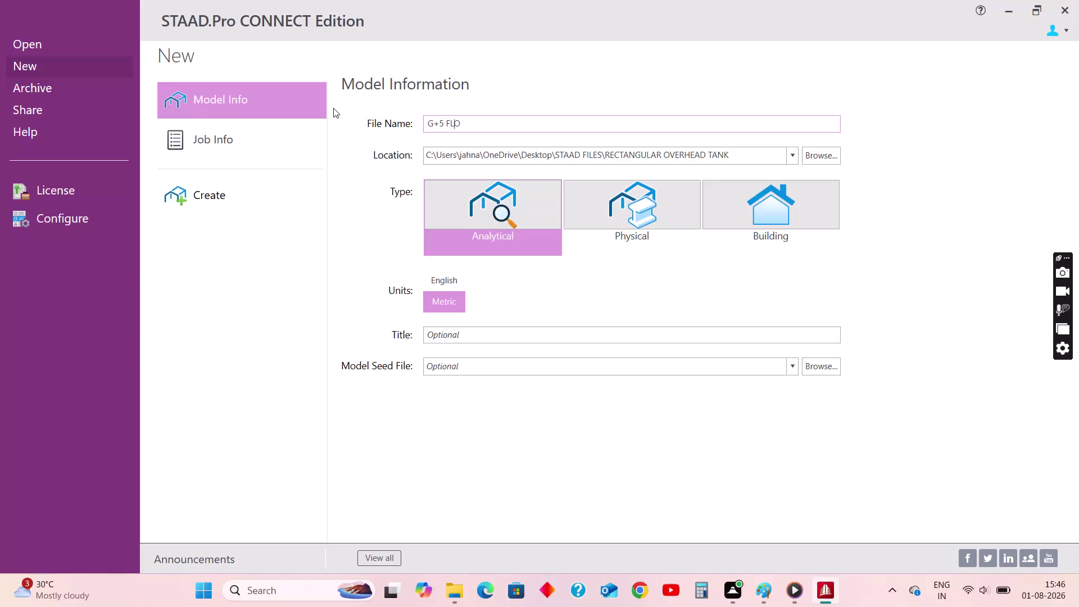
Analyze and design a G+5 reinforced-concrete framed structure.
Create the G+5 FLOORS analytical model in the G+5 STRUCTURE folder and bring up the floor plan.
text(O)
text(RS)
click(821, 148)
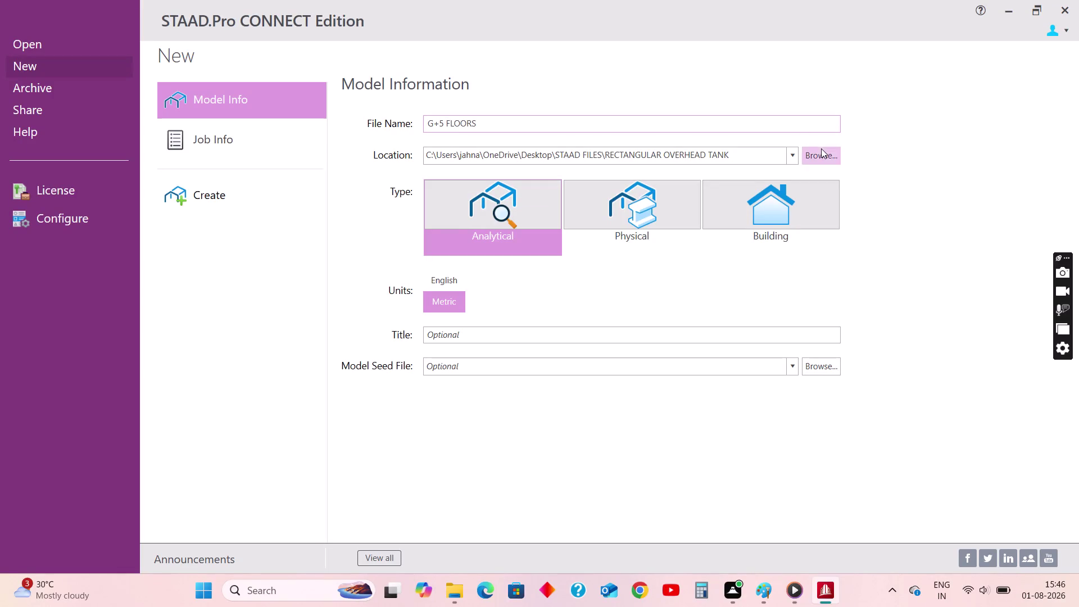
click(144, 39)
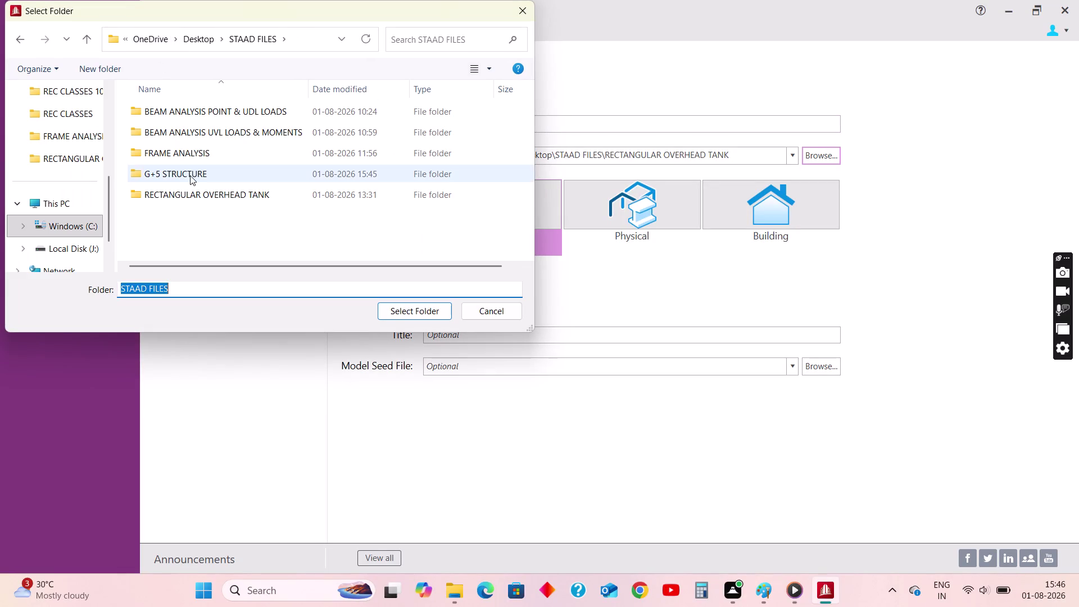
click(187, 175)
click(402, 317)
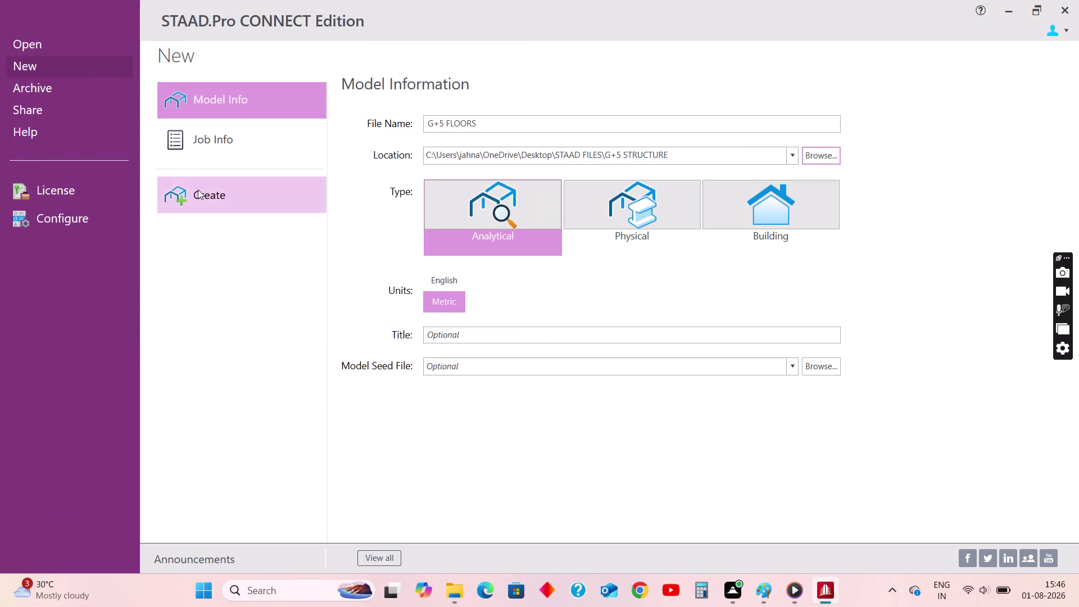
click(198, 189)
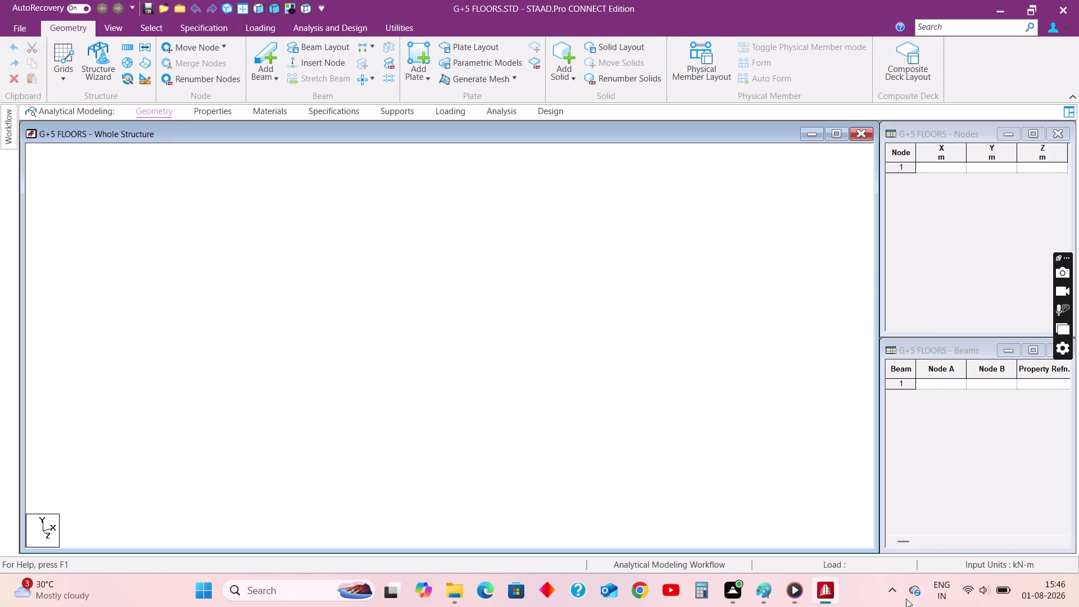
click(771, 594)
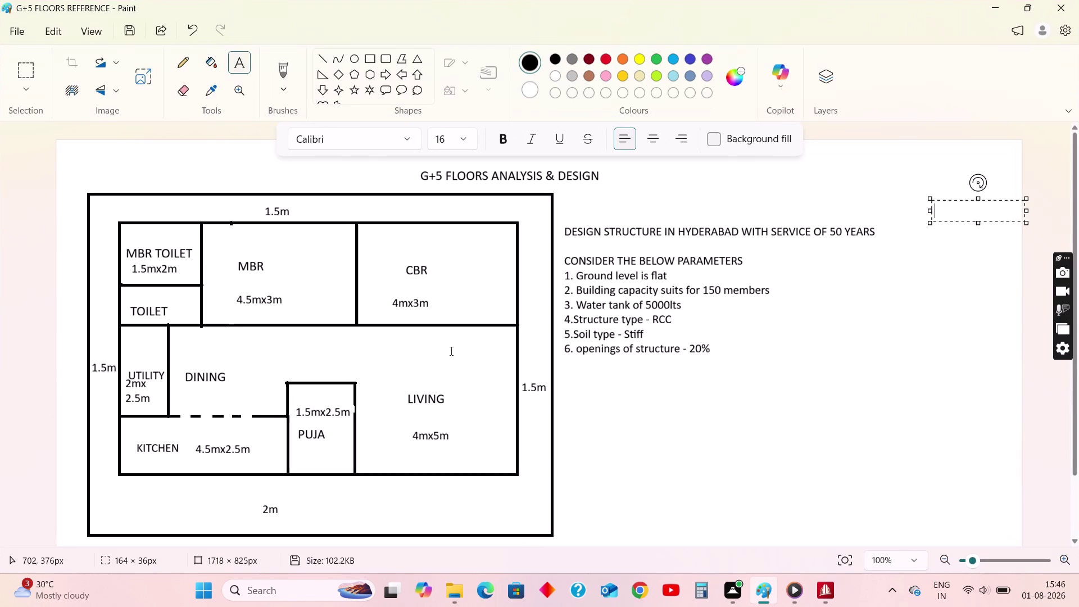
Discard the empty text box and stretch the Paint canvas down to 1718 × 1766 px.
scroll(down, 3)
scroll(down, 3)
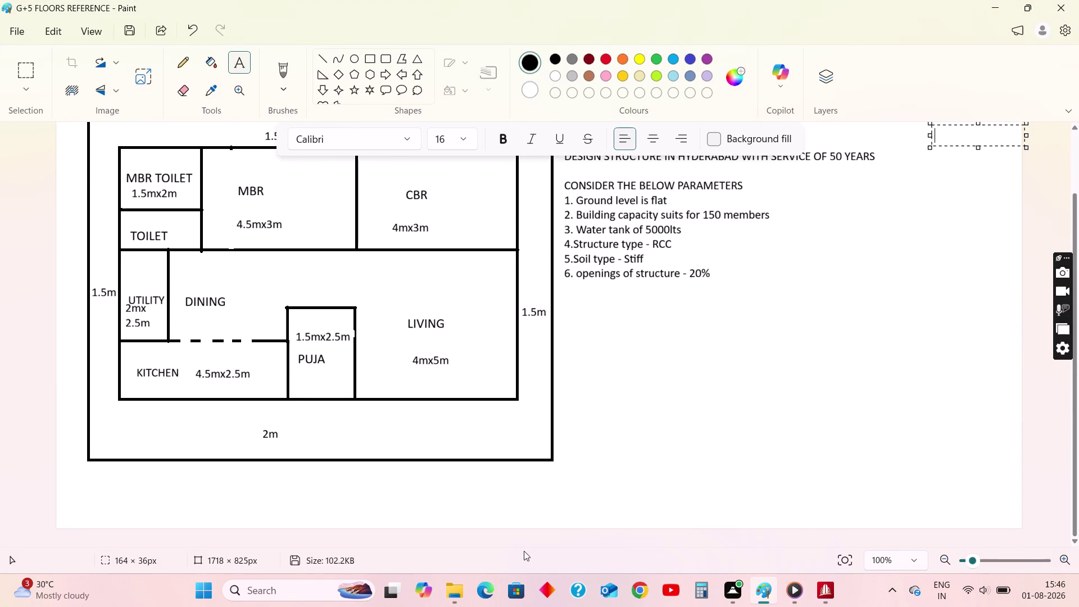
click(567, 507)
drag(539, 533, 544, 579)
scroll(down, 3)
drag(541, 532, 542, 571)
scroll(down, 3)
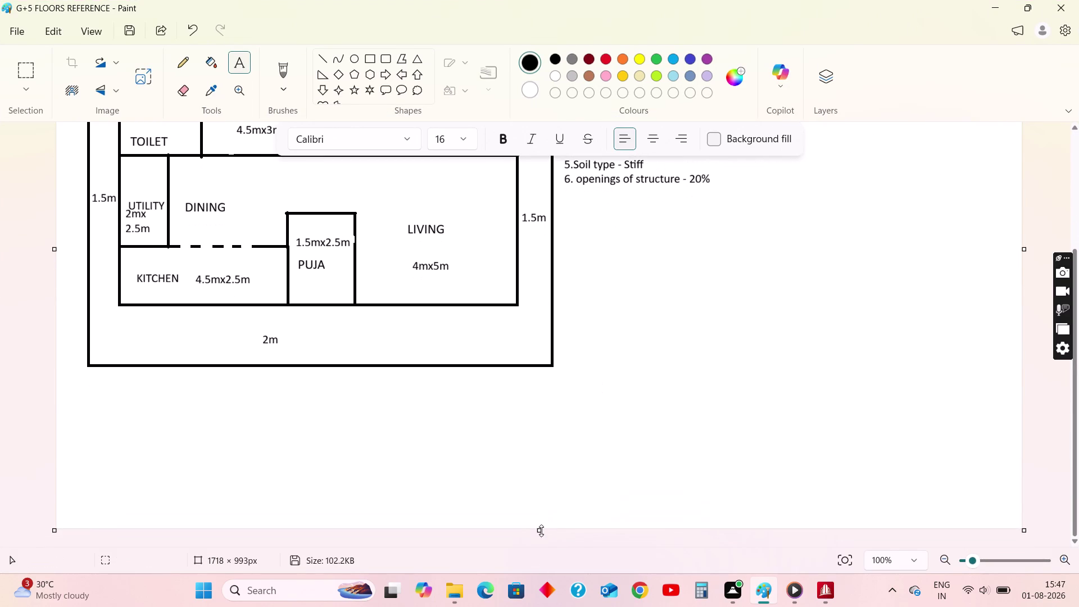
drag(541, 530, 537, 575)
scroll(down, 3)
drag(541, 531, 540, 545)
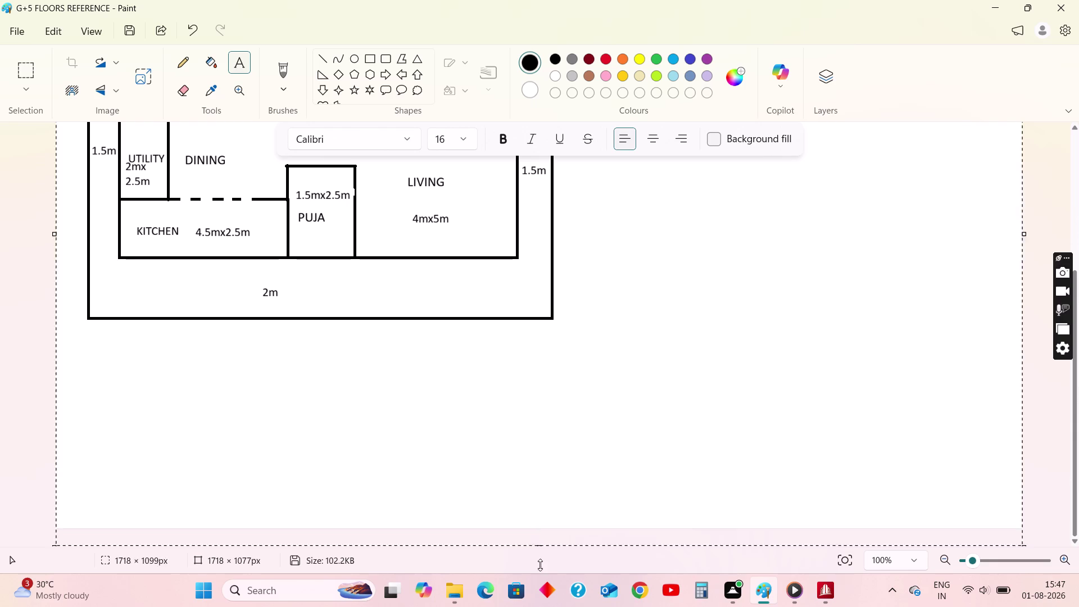
drag(540, 545, 540, 580)
scroll(down, 3)
drag(541, 532, 536, 576)
scroll(down, 3)
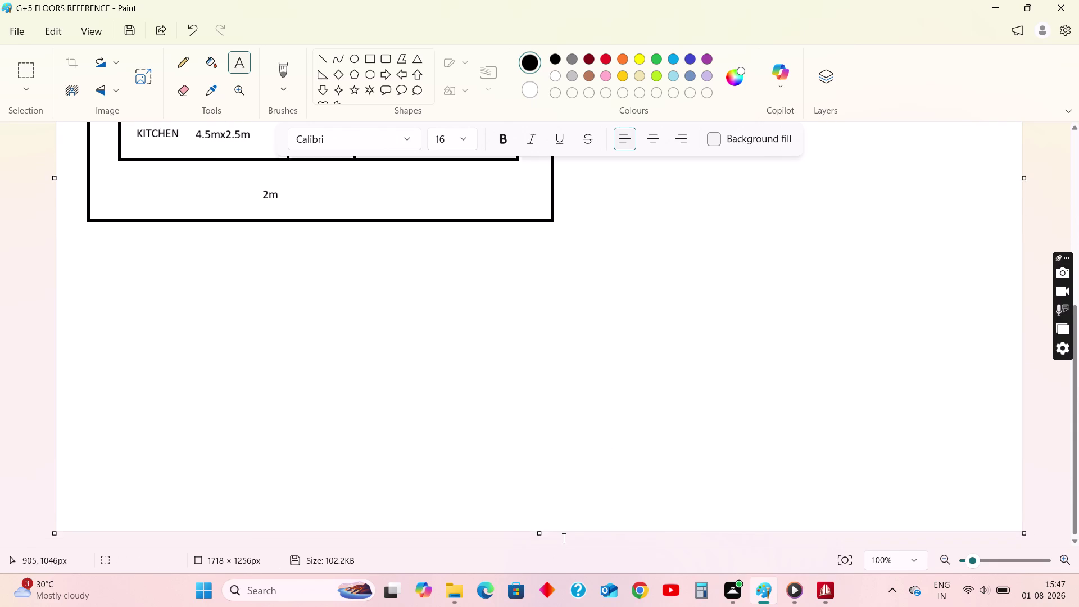
drag(541, 531, 541, 581)
scroll(down, 3)
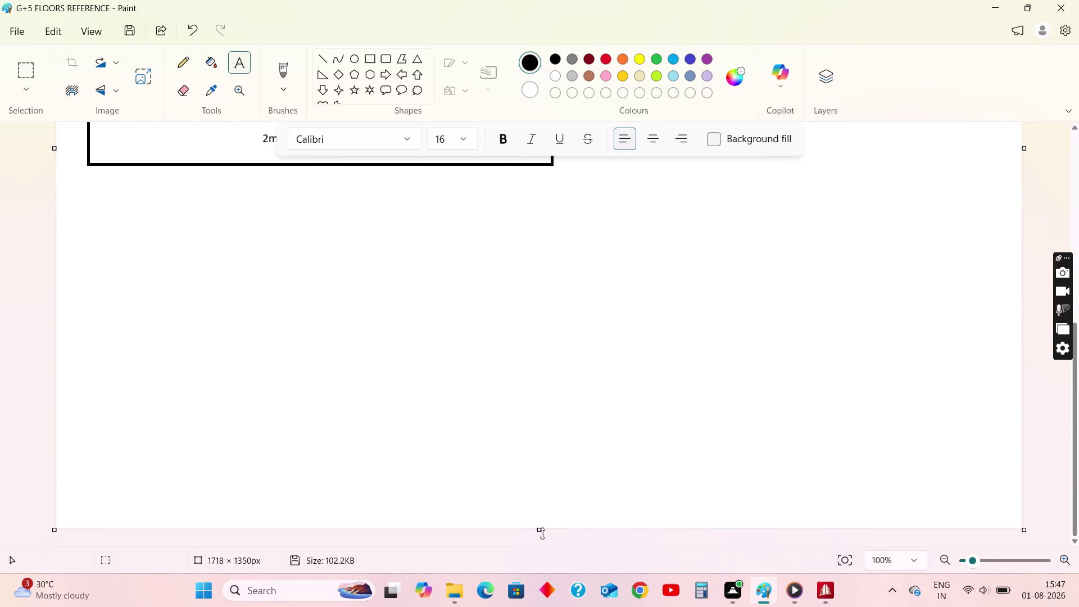
drag(540, 533, 540, 578)
scroll(down, 3)
drag(541, 531, 544, 553)
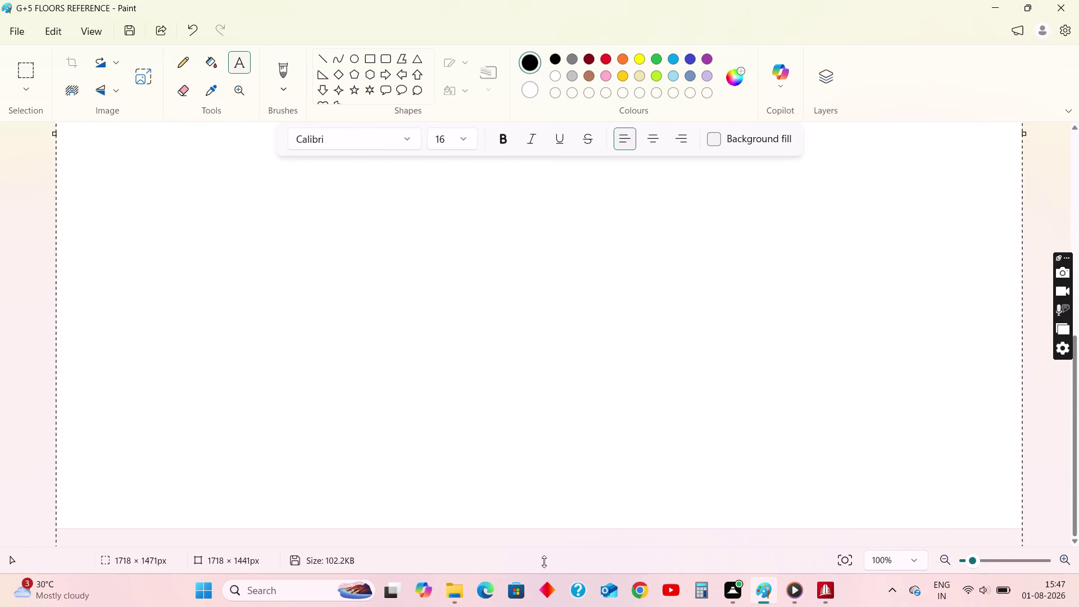
drag(544, 552, 546, 586)
scroll(down, 3)
drag(540, 531, 539, 575)
scroll(down, 3)
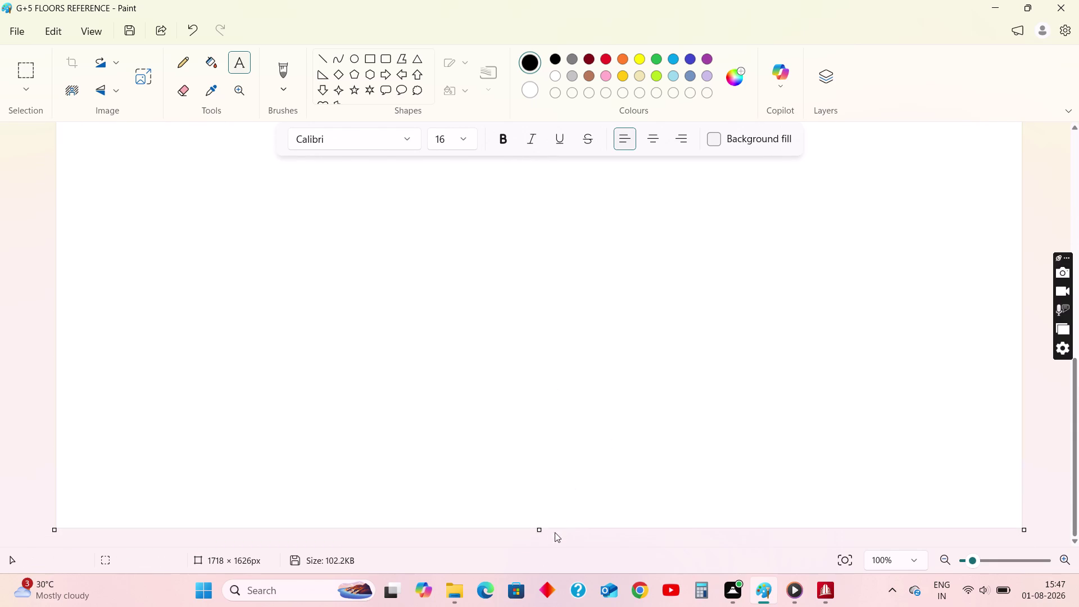
drag(540, 533, 547, 579)
scroll(down, 3)
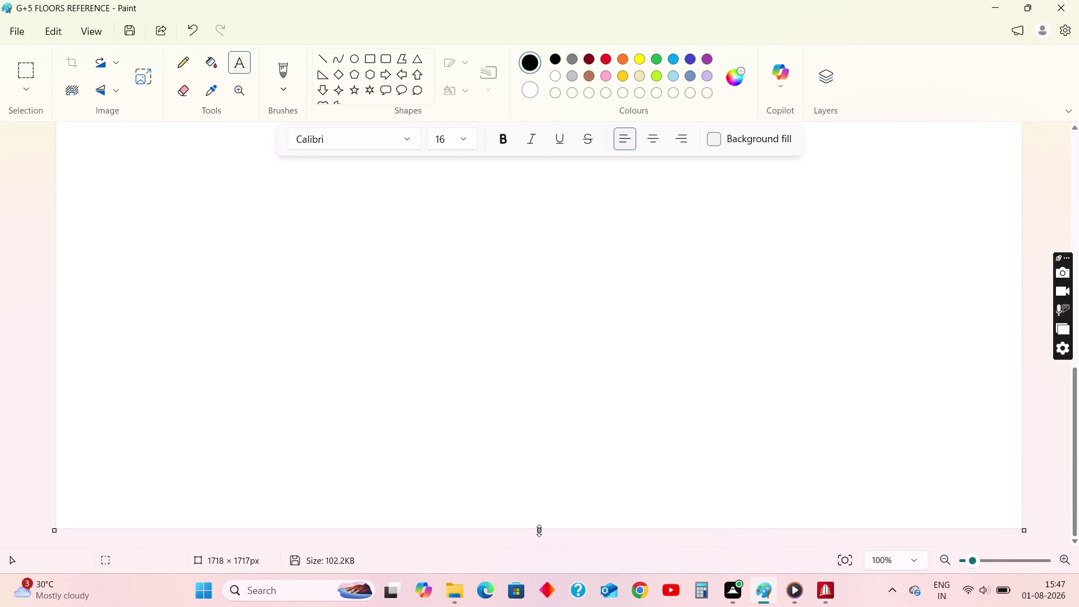
drag(539, 531, 539, 556)
scroll(up, 3)
scroll(up, 3)
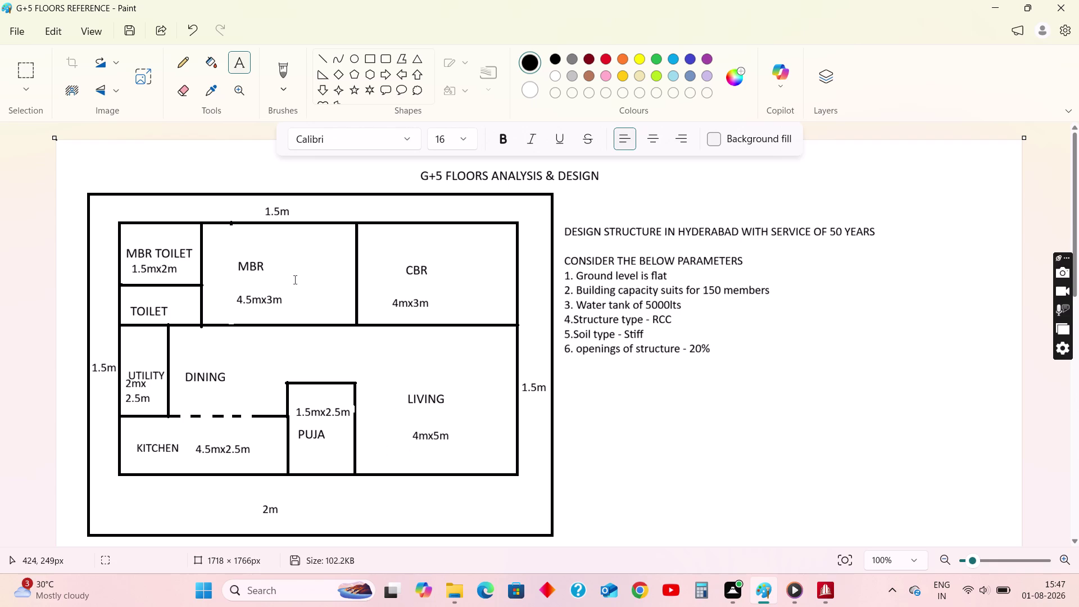
Draw rectangle column squares at the plan's outer corners and CBR wall junctions.
click(372, 61)
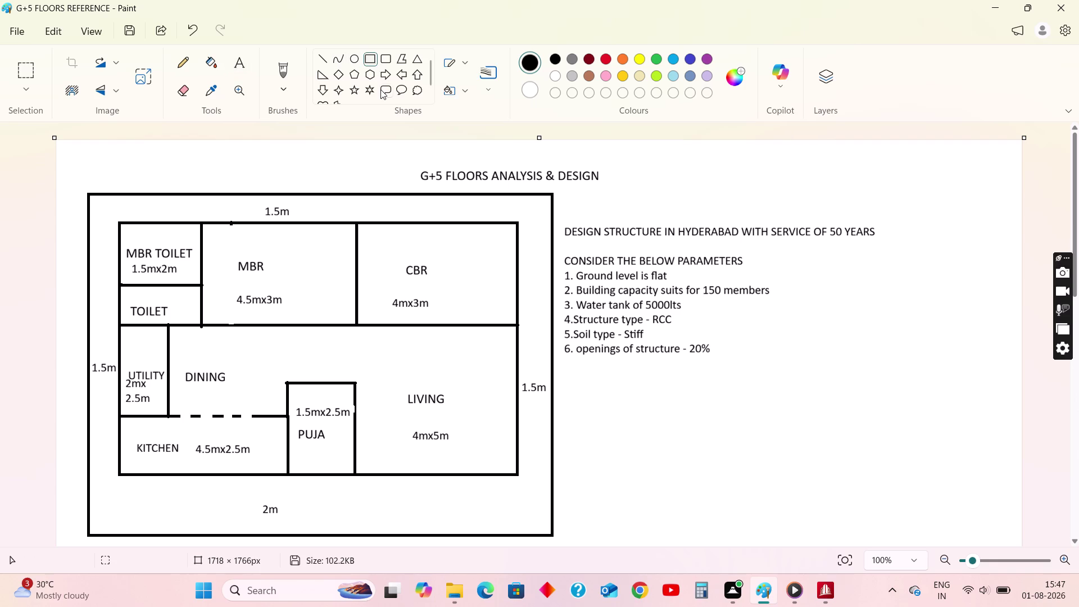
drag(114, 217, 115, 220)
drag(116, 221, 127, 230)
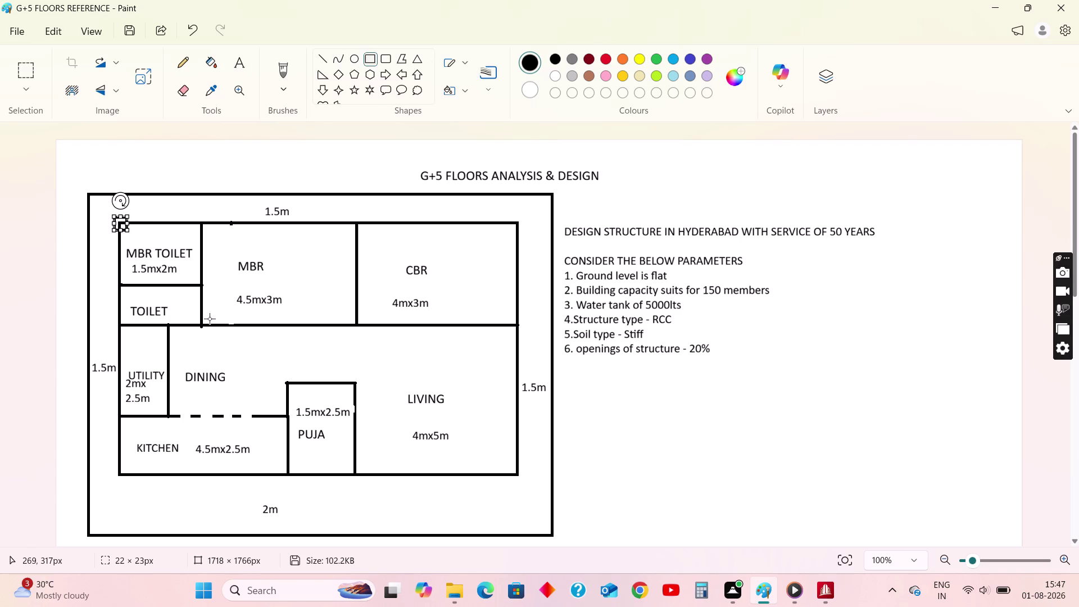
drag(350, 217, 357, 225)
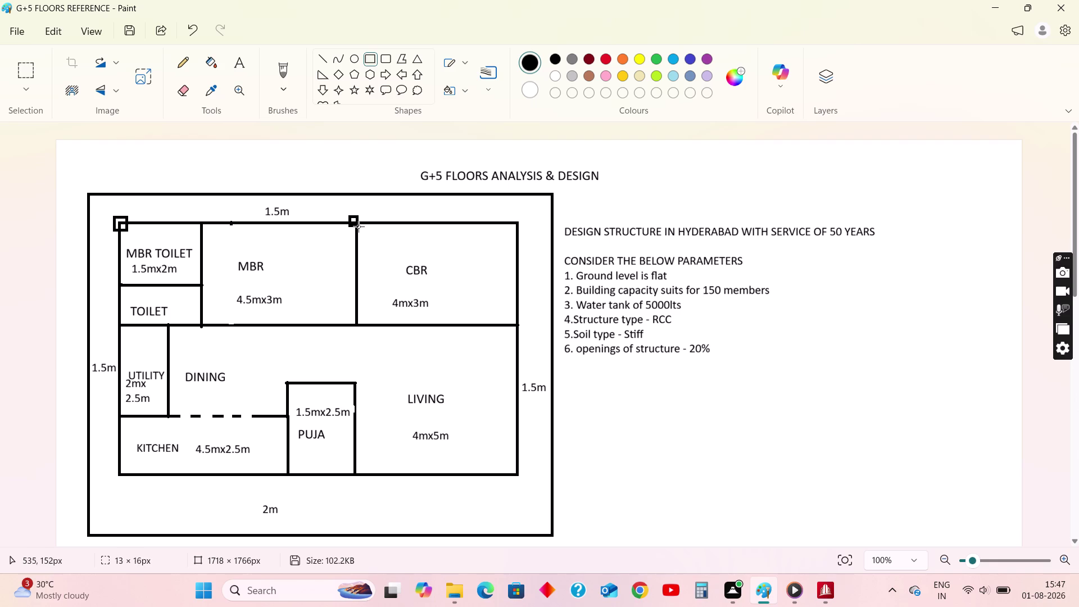
drag(357, 226, 363, 230)
drag(510, 216, 524, 231)
drag(508, 467, 526, 481)
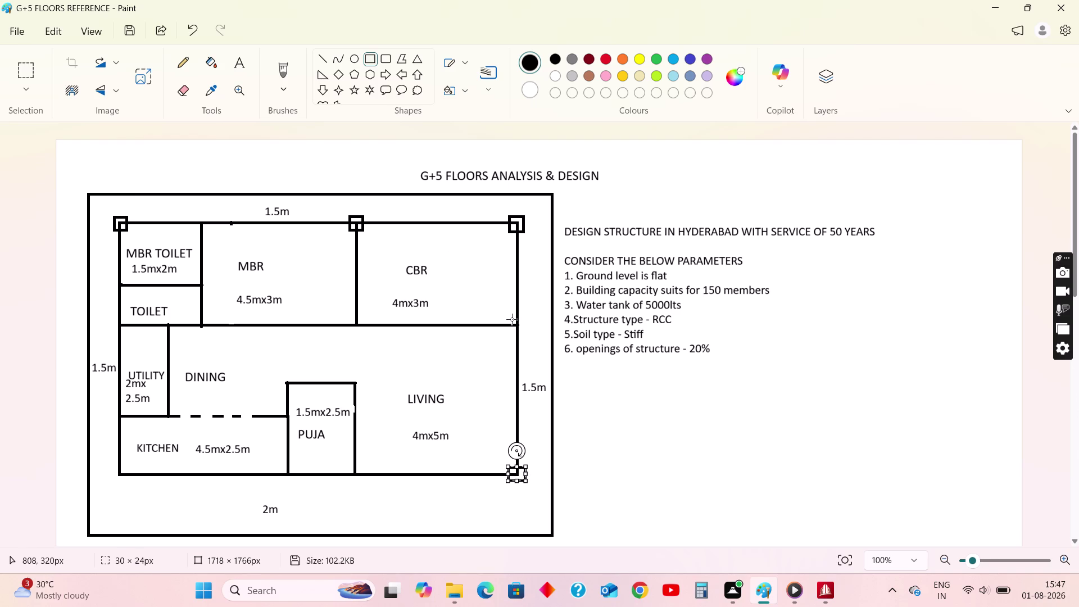
drag(511, 319, 525, 333)
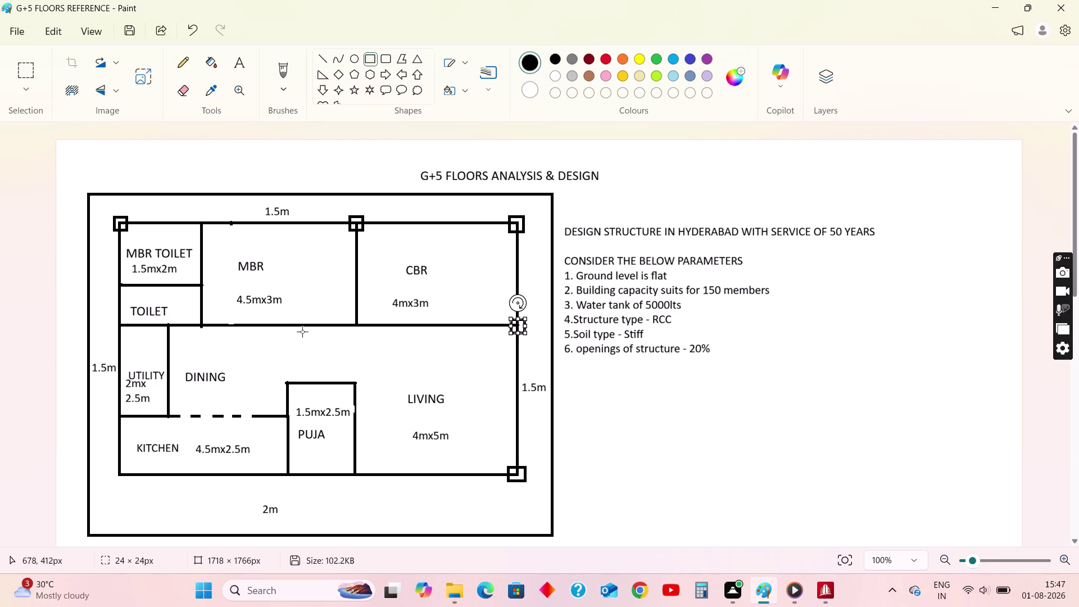
drag(351, 318, 366, 331)
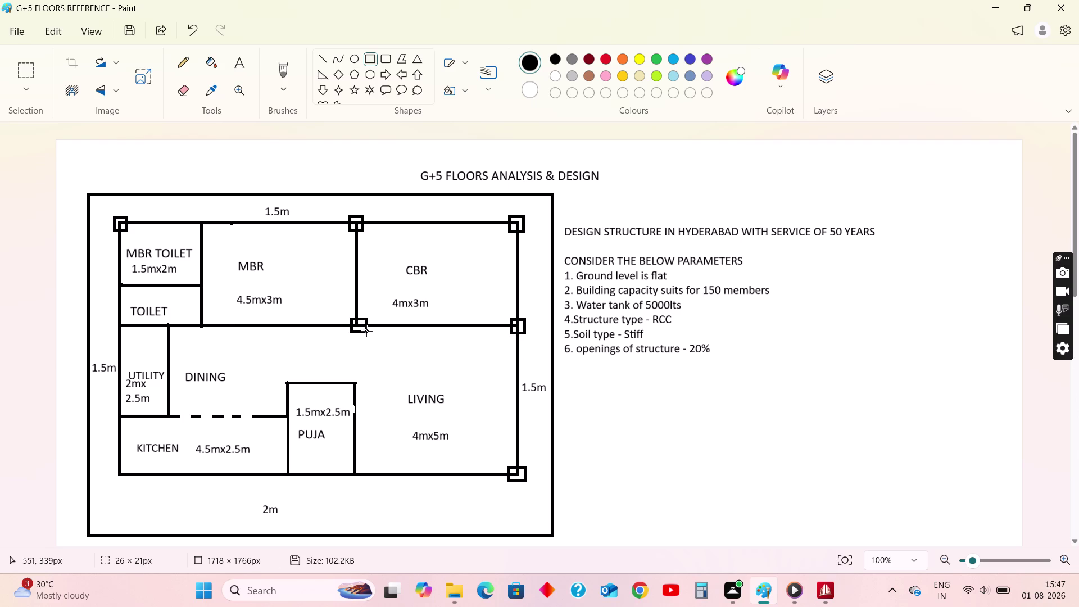
drag(366, 331, 364, 332)
drag(349, 466, 366, 480)
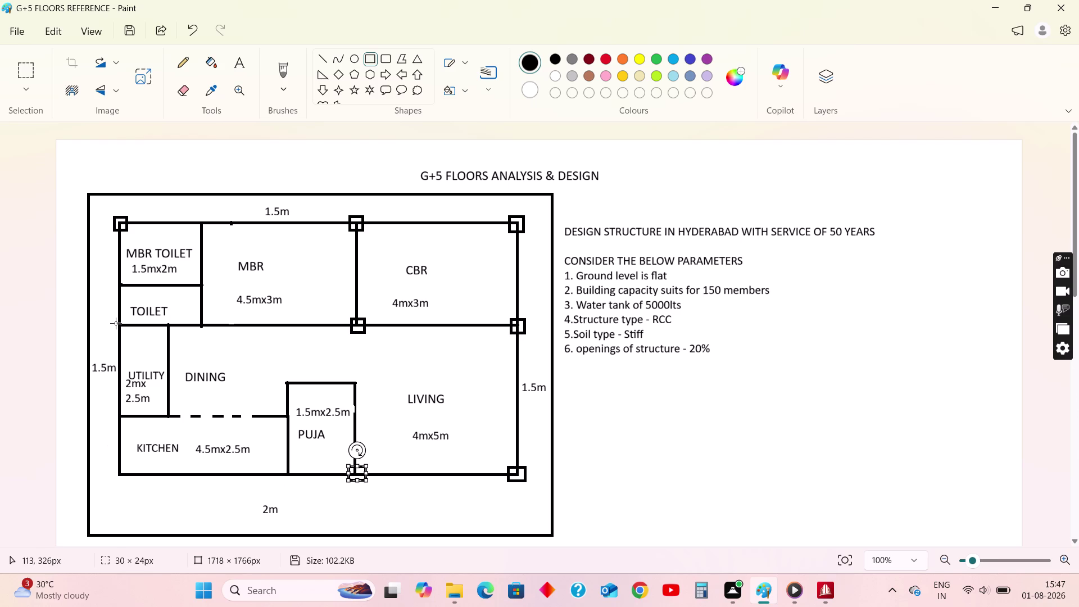
drag(114, 319, 129, 331)
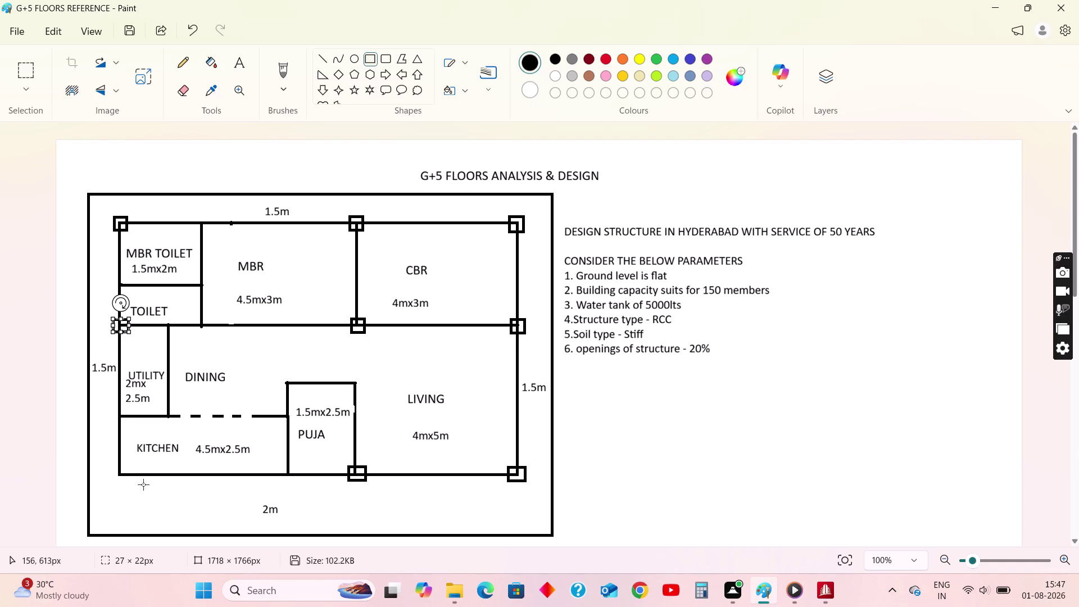
Add squares at the bottom-left corner, kitchen wall's left end and dashed wall–Puja junction.
click(115, 467)
drag(112, 463, 128, 478)
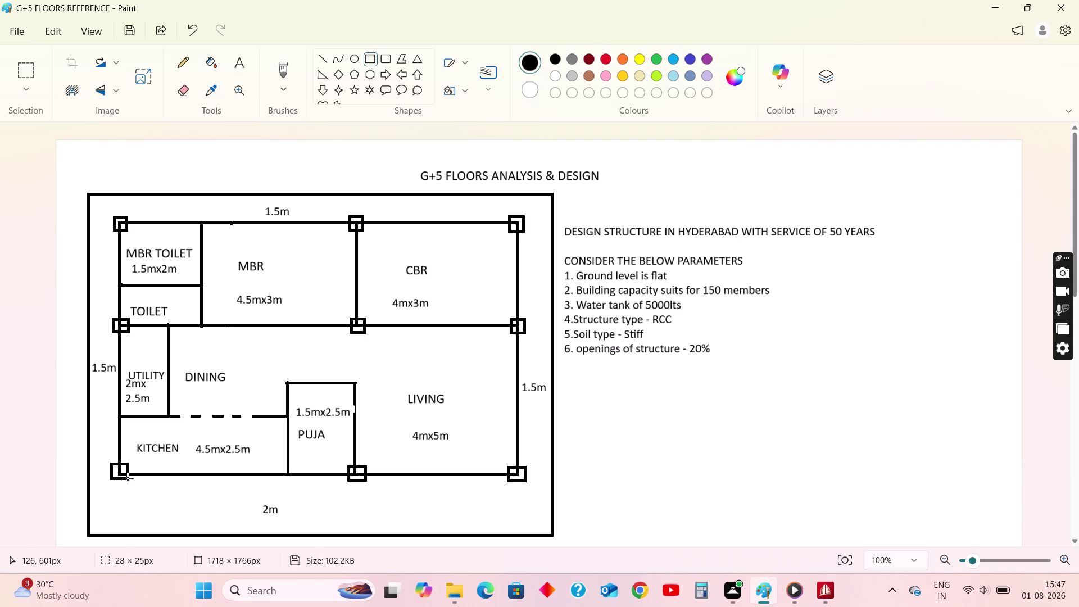
drag(127, 479, 128, 479)
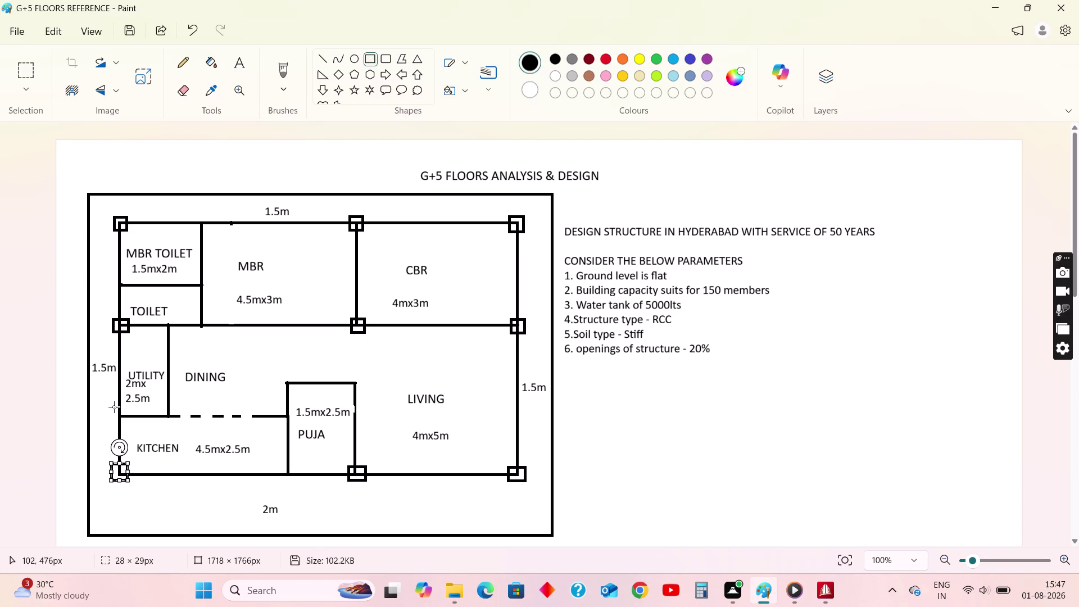
drag(113, 410, 129, 423)
drag(283, 411, 287, 420)
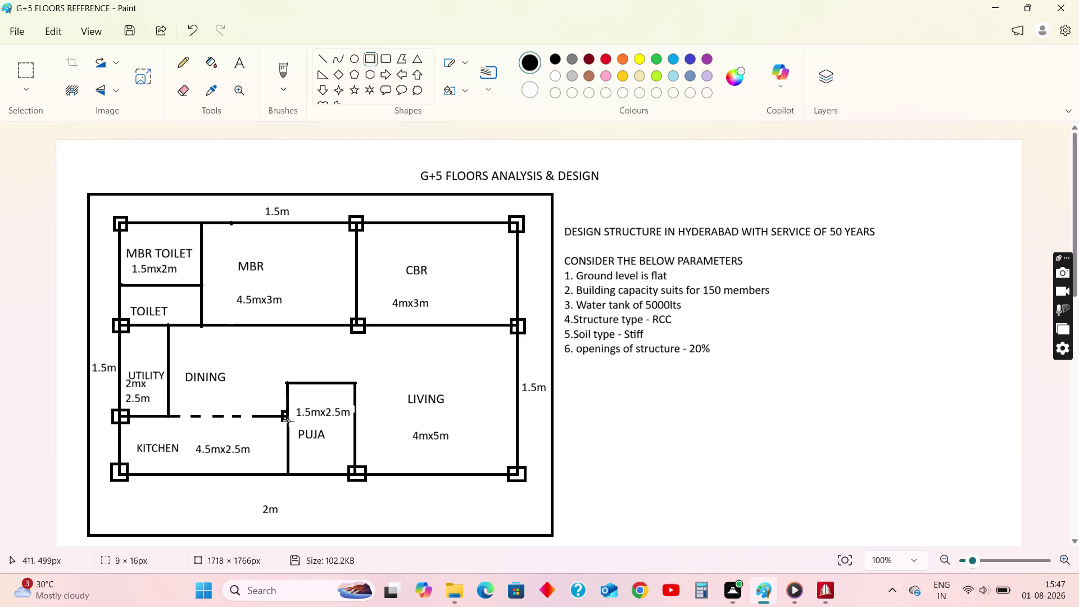
drag(287, 419, 293, 422)
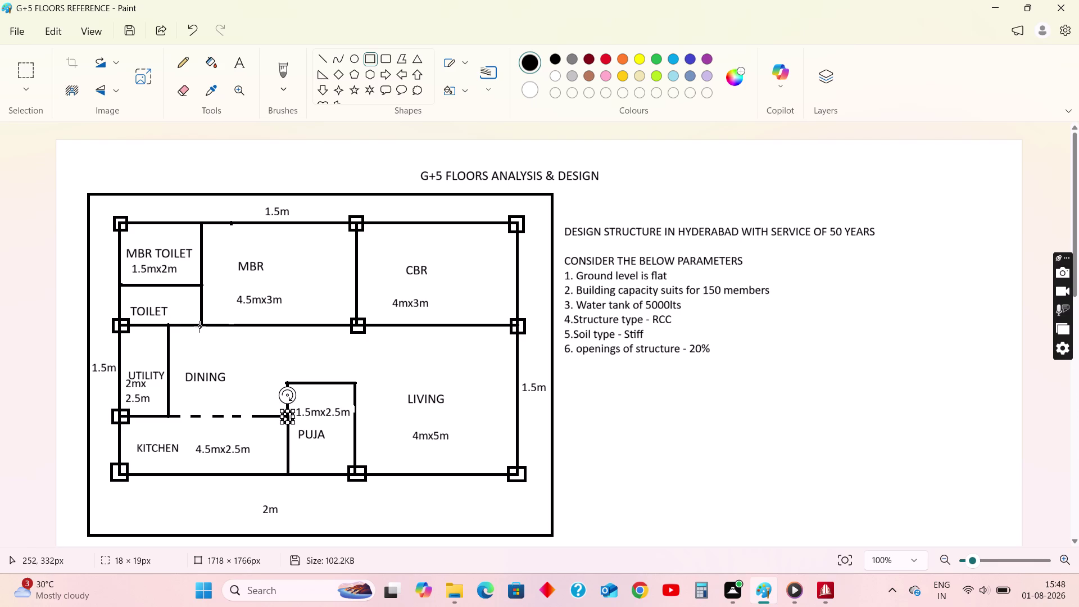
Mark columns on the top edge, toilet–MBR corner and dashed wall along the MBR Toilet line.
drag(195, 219, 209, 231)
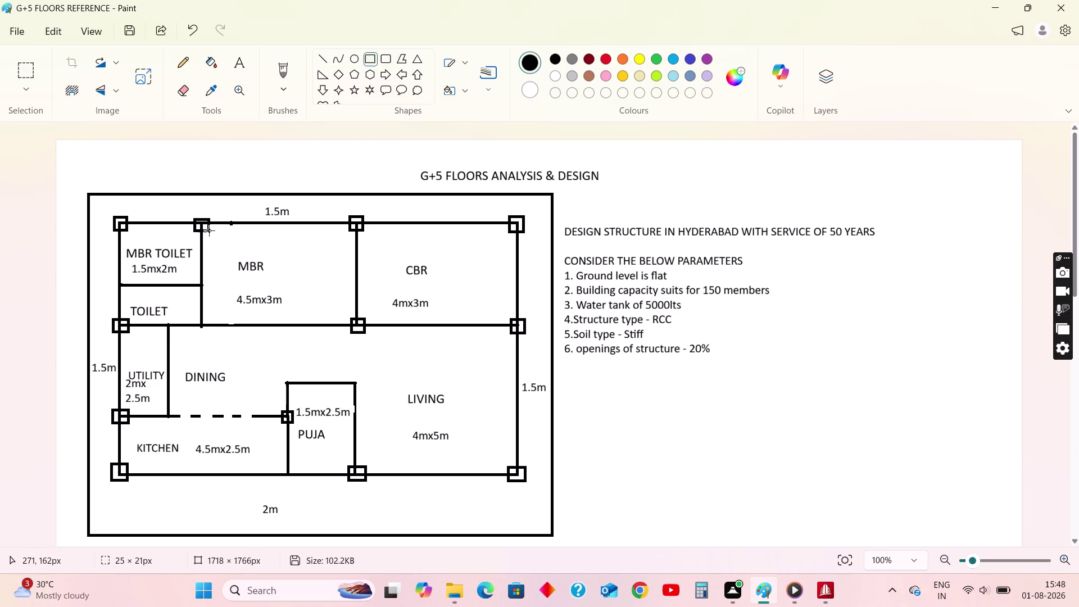
drag(209, 231, 208, 232)
drag(197, 319, 208, 329)
drag(209, 330, 207, 332)
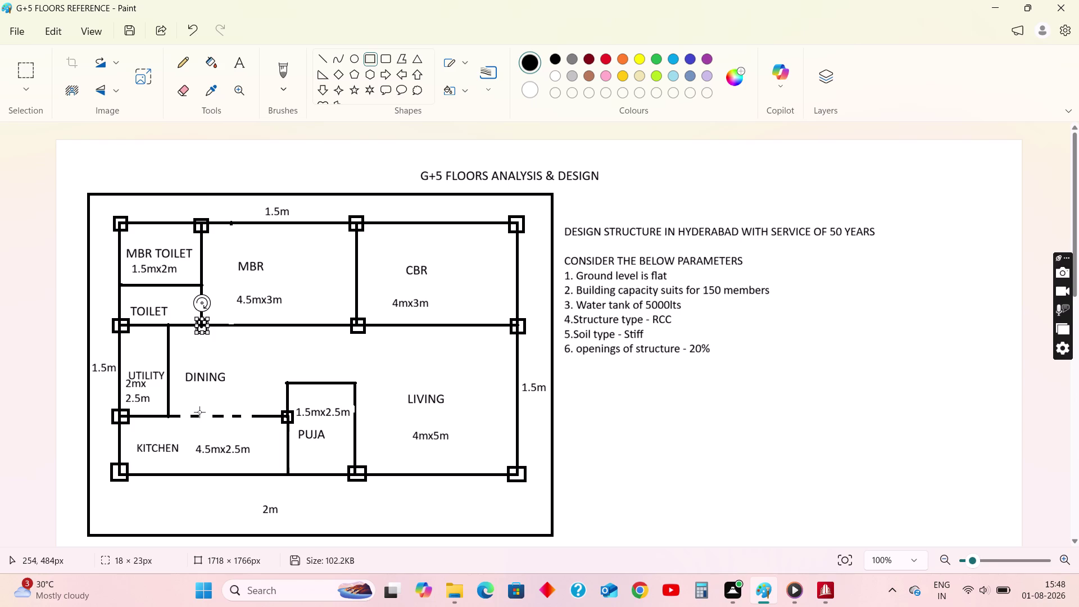
drag(197, 411, 207, 421)
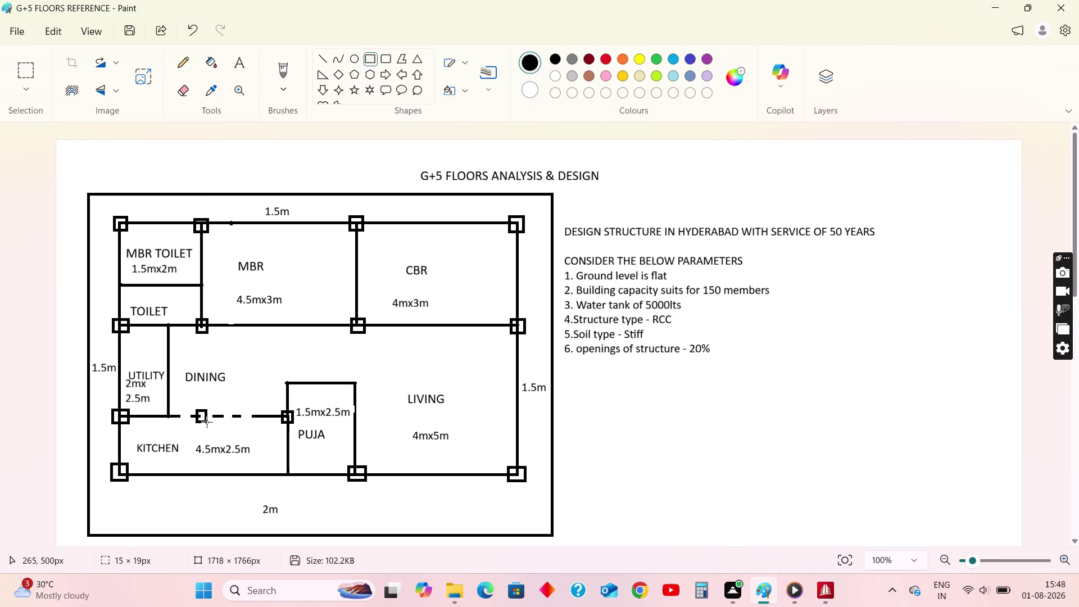
drag(206, 421, 208, 422)
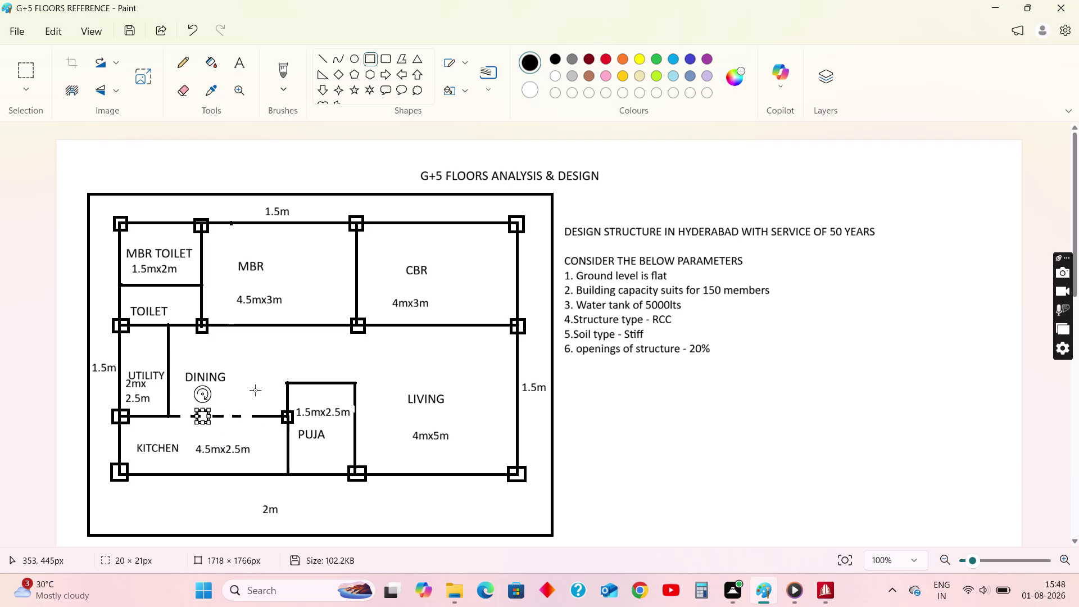
Undo the last five column-marker edits.
key(ctrl+z)
key(ctrl+z)
key(ctrl+z)
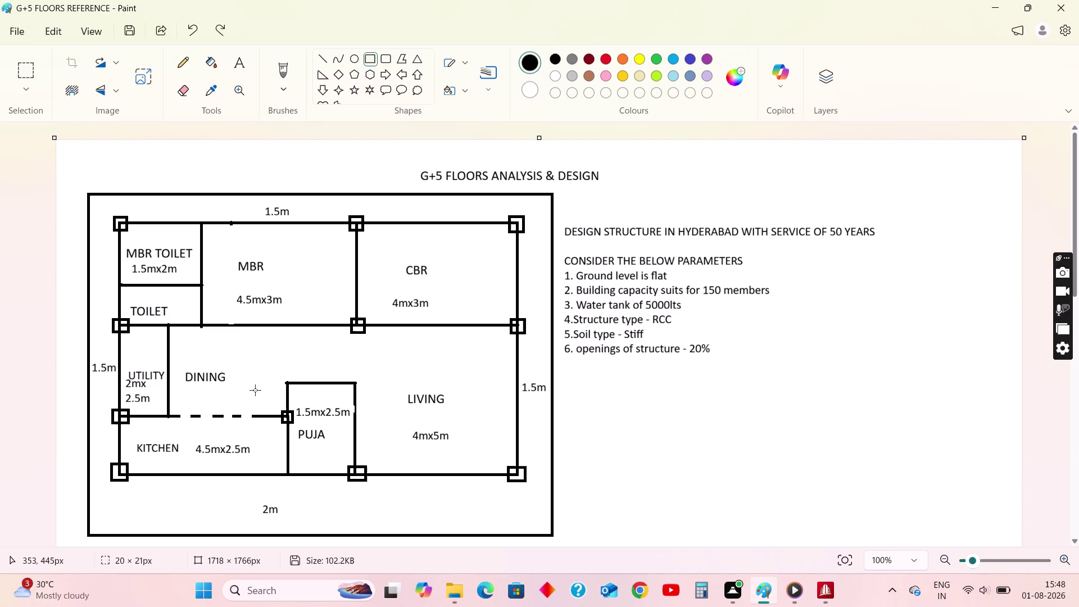
key(ctrl+z)
key(ctrl+z)
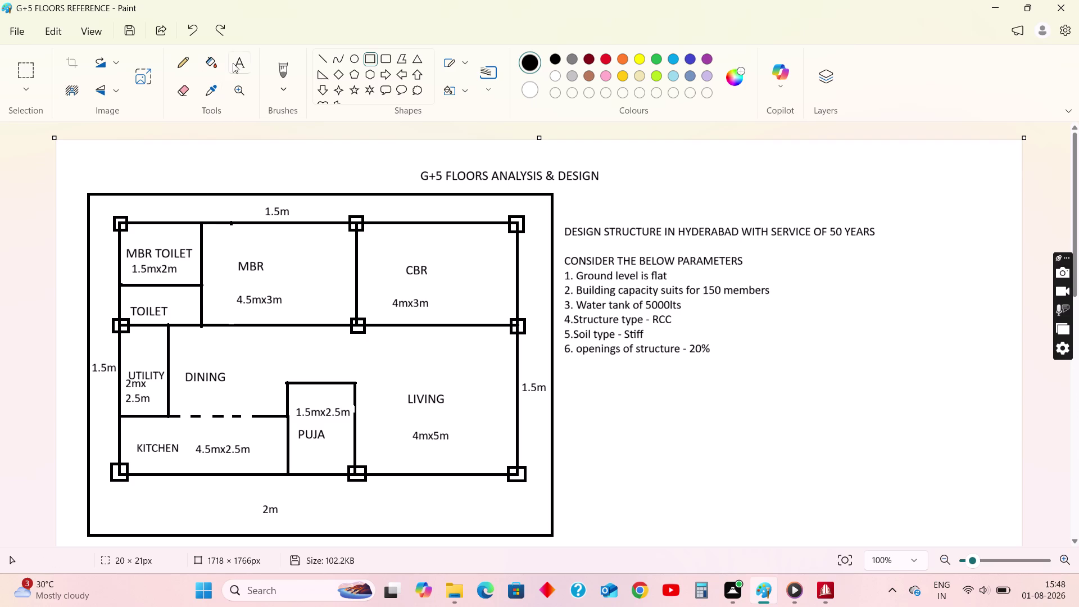
Redraw column squares on the top edge, toilet corner, dashed wall and bottom edge.
drag(196, 218, 201, 225)
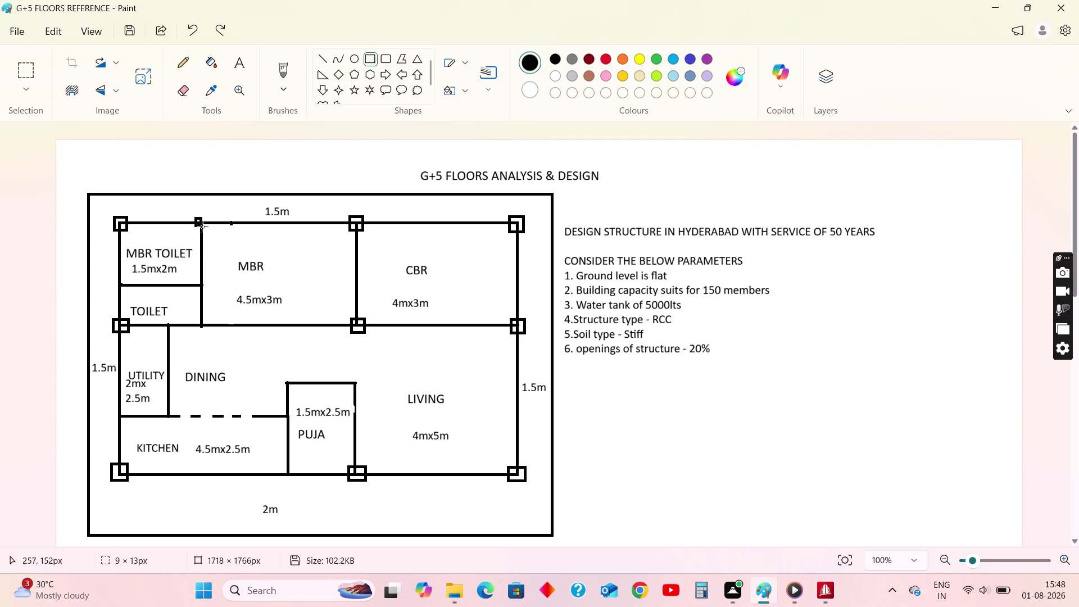
drag(201, 225, 208, 229)
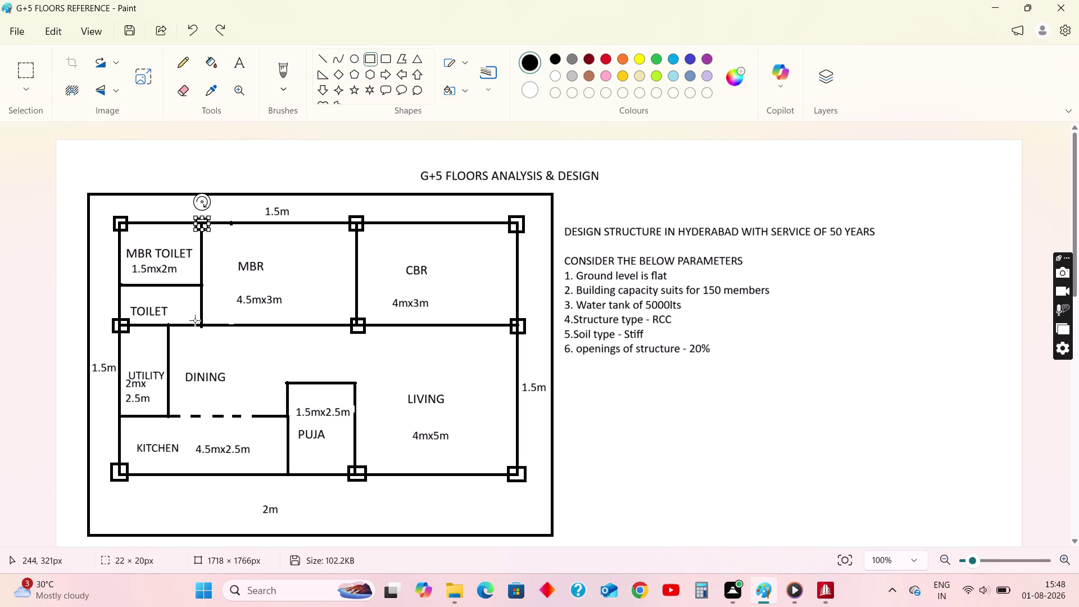
drag(195, 320, 208, 332)
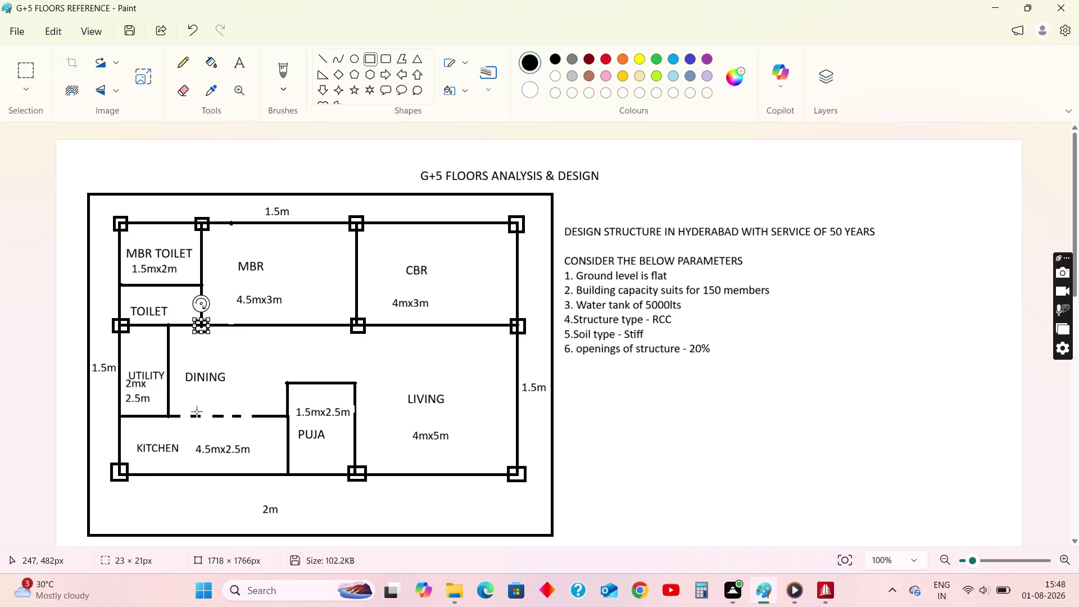
drag(197, 412, 208, 422)
drag(197, 468, 210, 481)
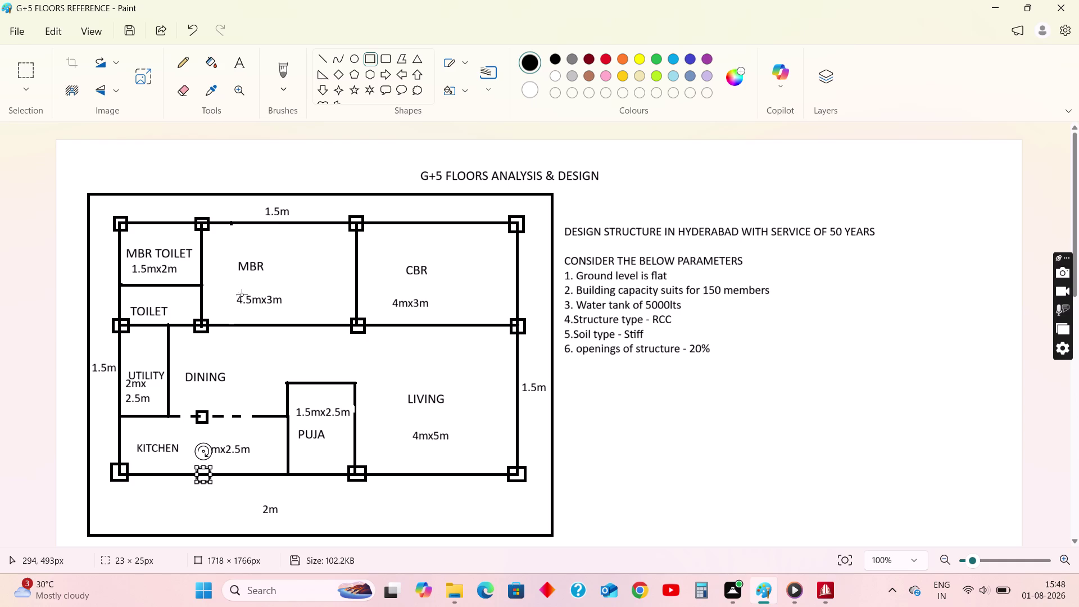
Restore the solid wall piece beside the dashed-wall marker with a straight line.
click(324, 55)
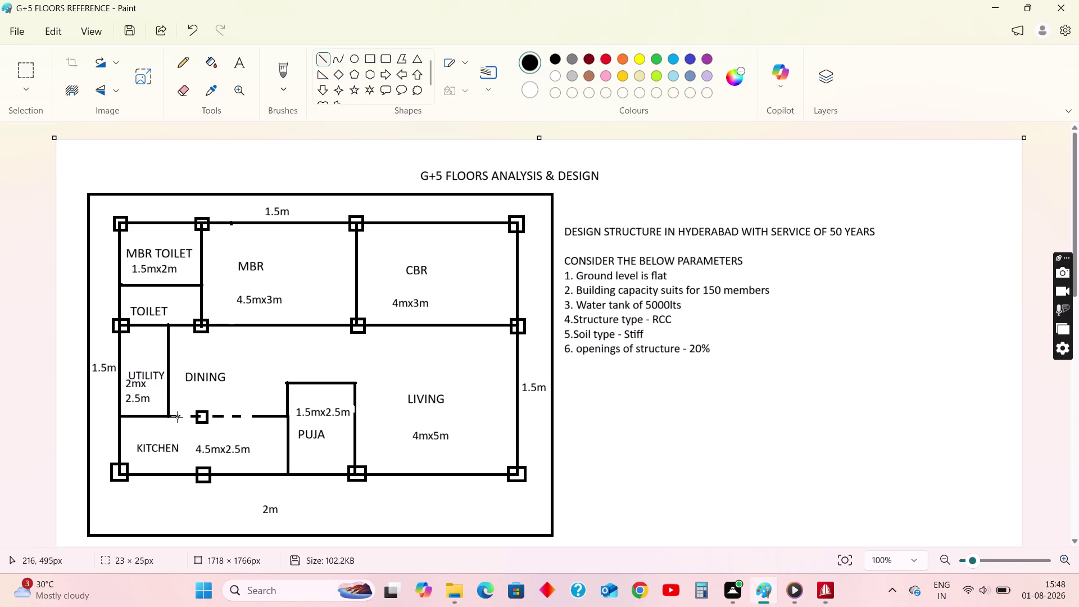
drag(169, 416, 198, 416)
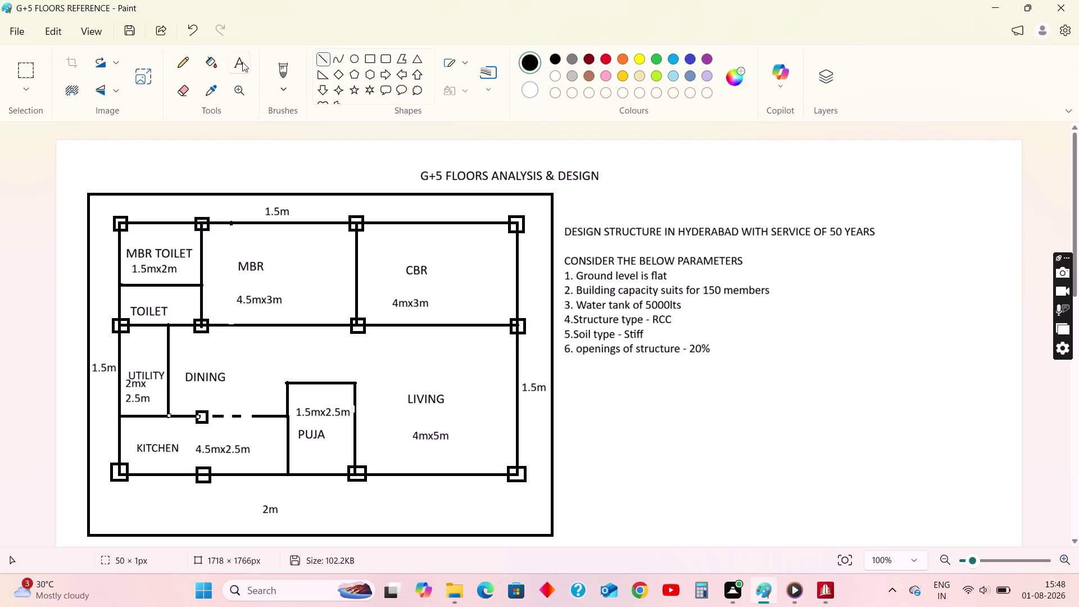
click(184, 84)
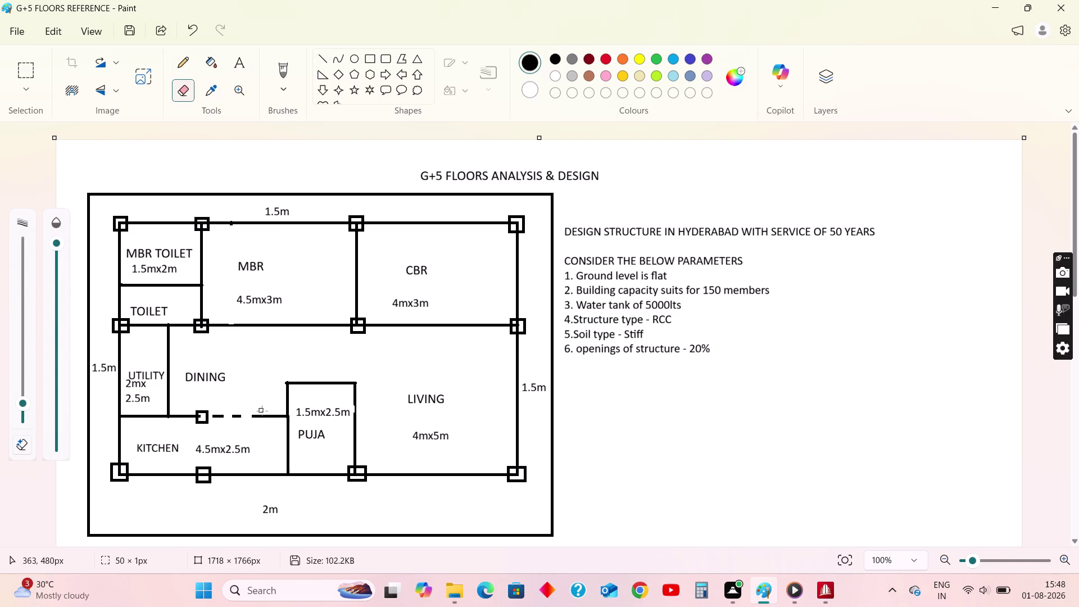
Erase the column square sitting on the dashed kitchen–dining wall.
drag(262, 411, 263, 427)
drag(195, 411, 205, 411)
drag(205, 412, 202, 421)
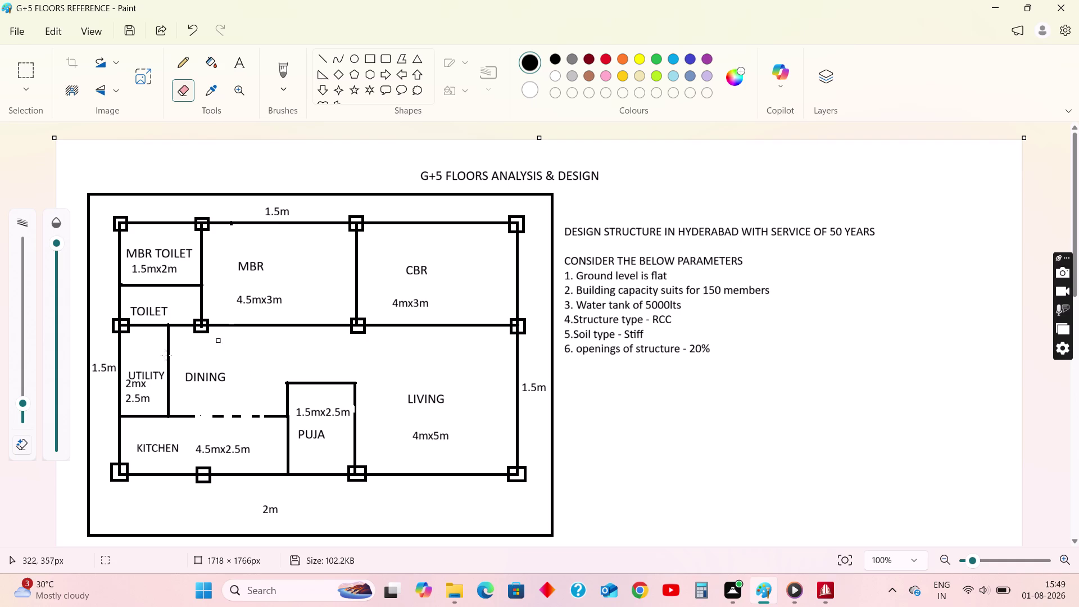
click(369, 56)
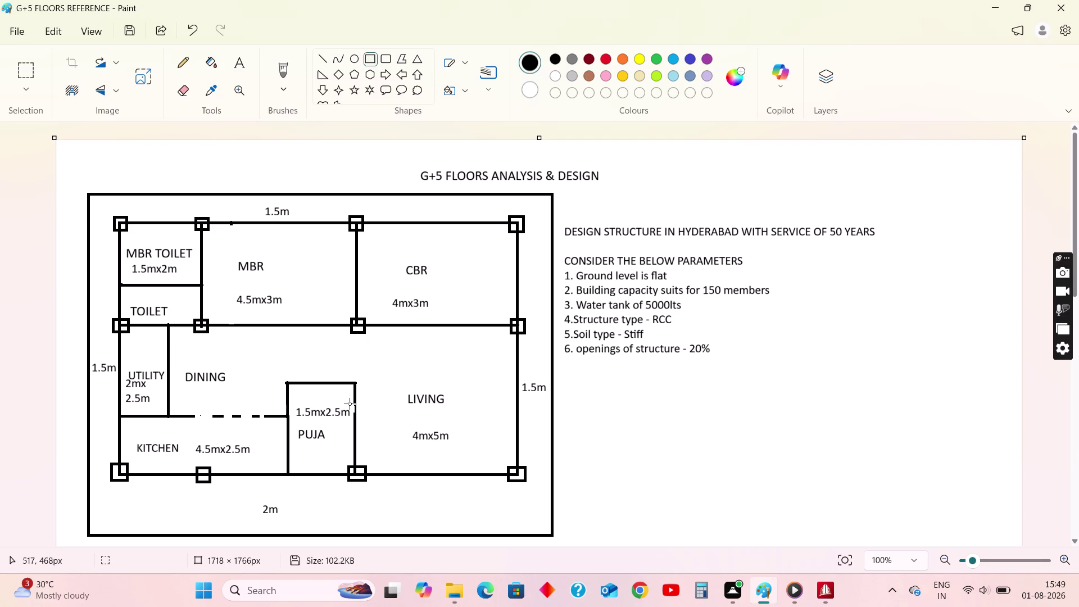
Draw a column square at the left wall junction, undoing the Puja corner square.
drag(112, 410, 114, 413)
drag(113, 413, 126, 420)
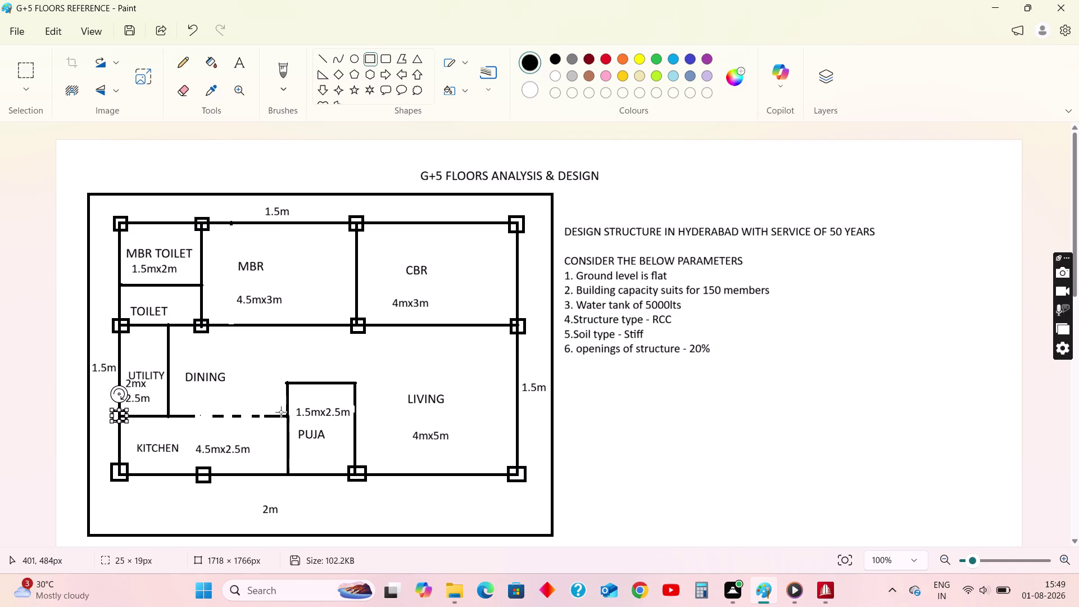
drag(279, 410, 294, 422)
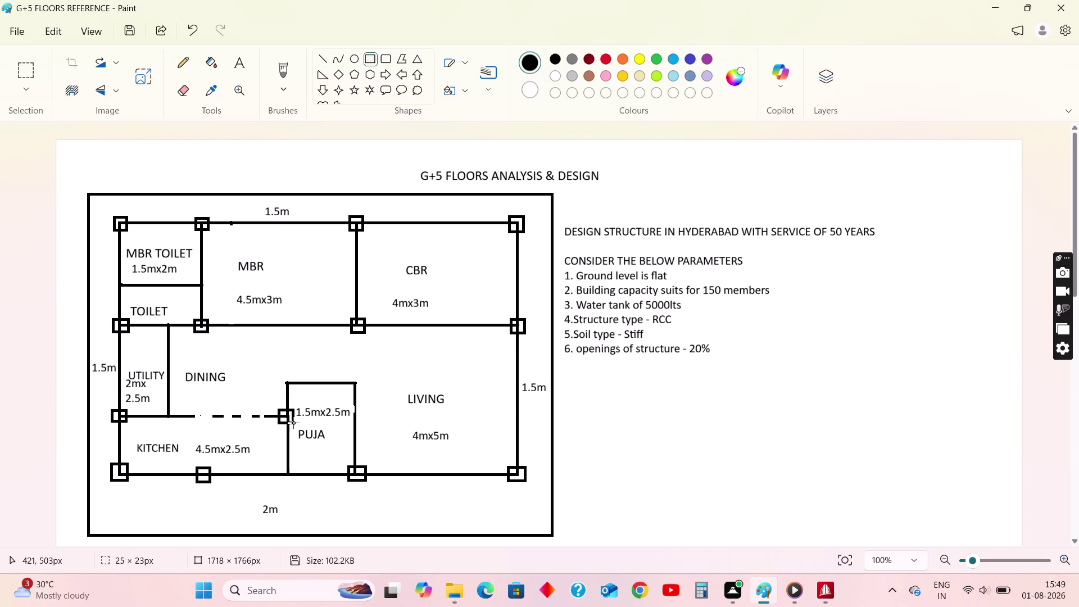
drag(293, 422, 294, 423)
key(ctrl+z)
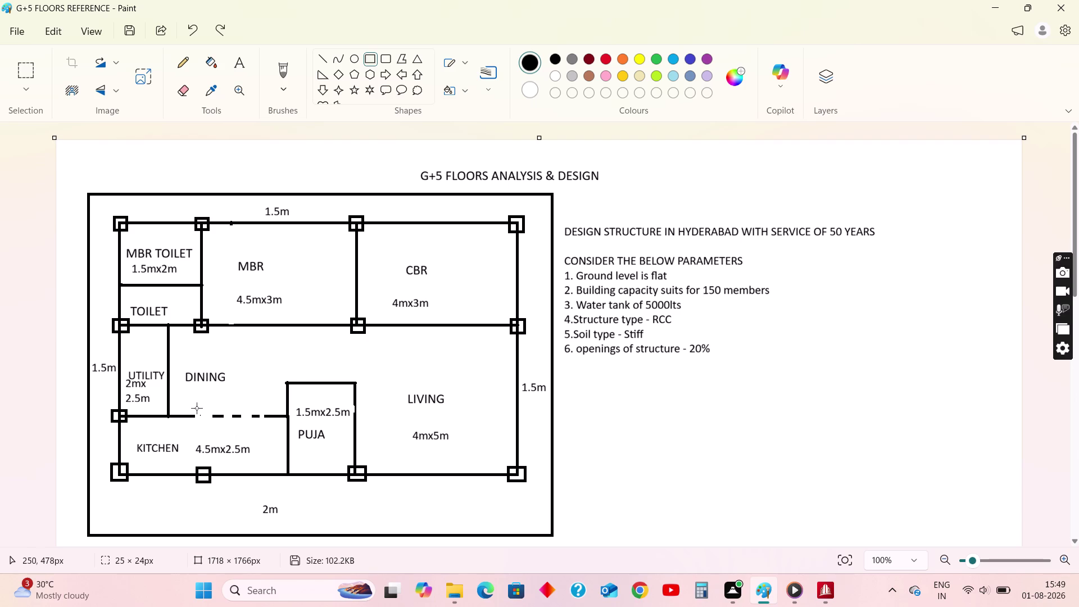
Add squares on the dashed wall, Puja room's right wall and right outer wall, then return to STAAD.Pro.
drag(196, 408, 208, 422)
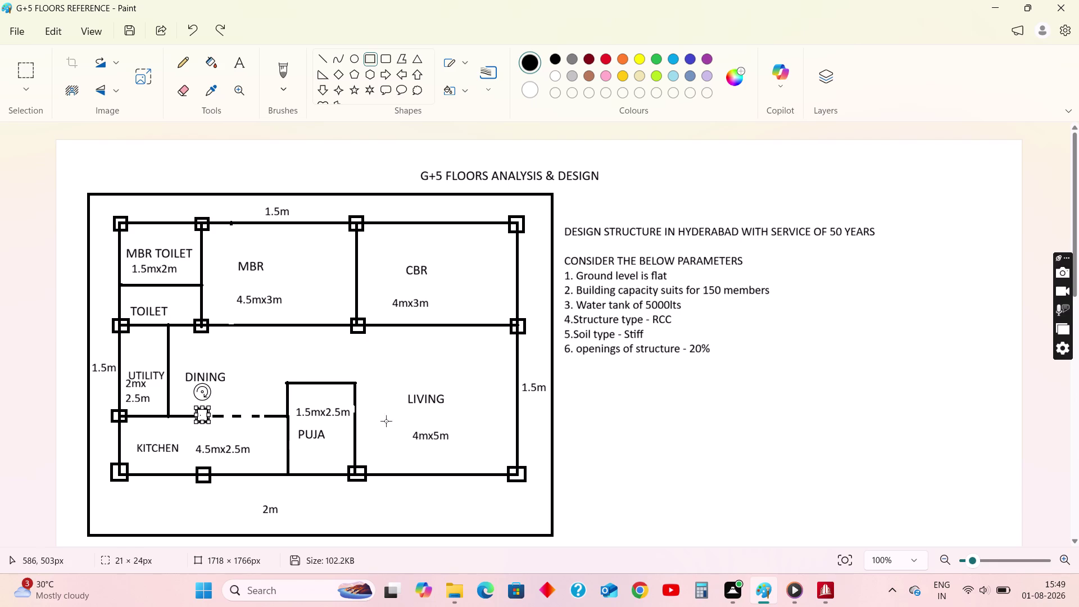
drag(353, 409, 362, 421)
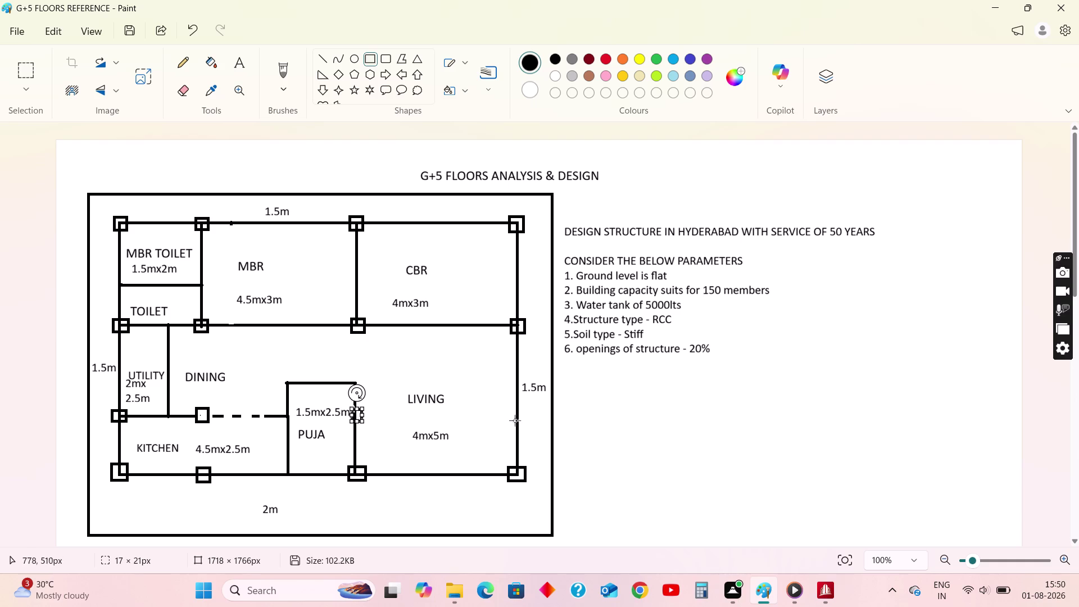
drag(513, 411, 523, 420)
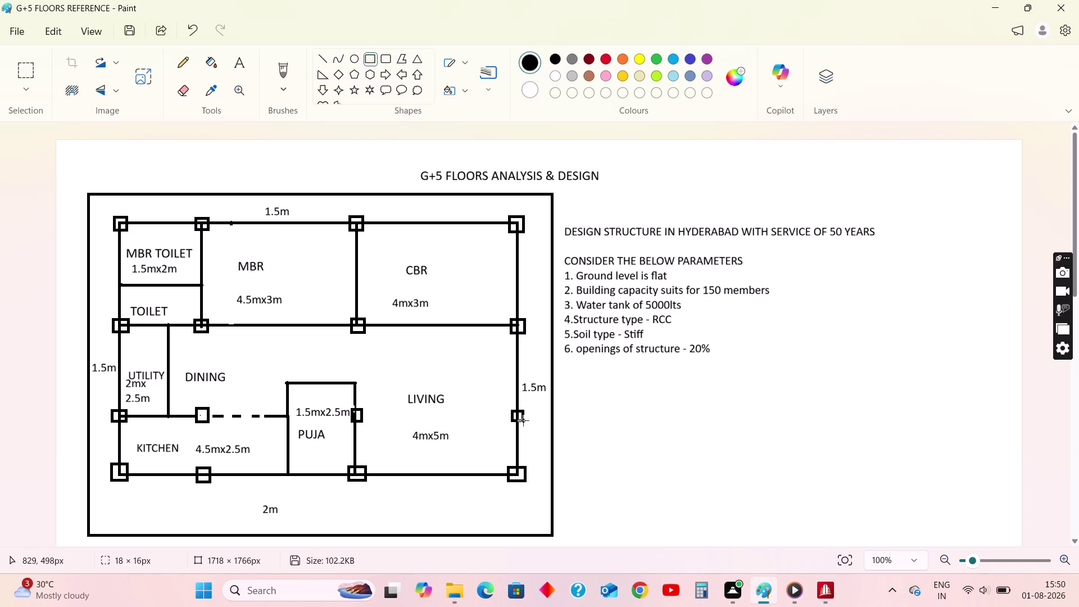
drag(523, 420, 523, 422)
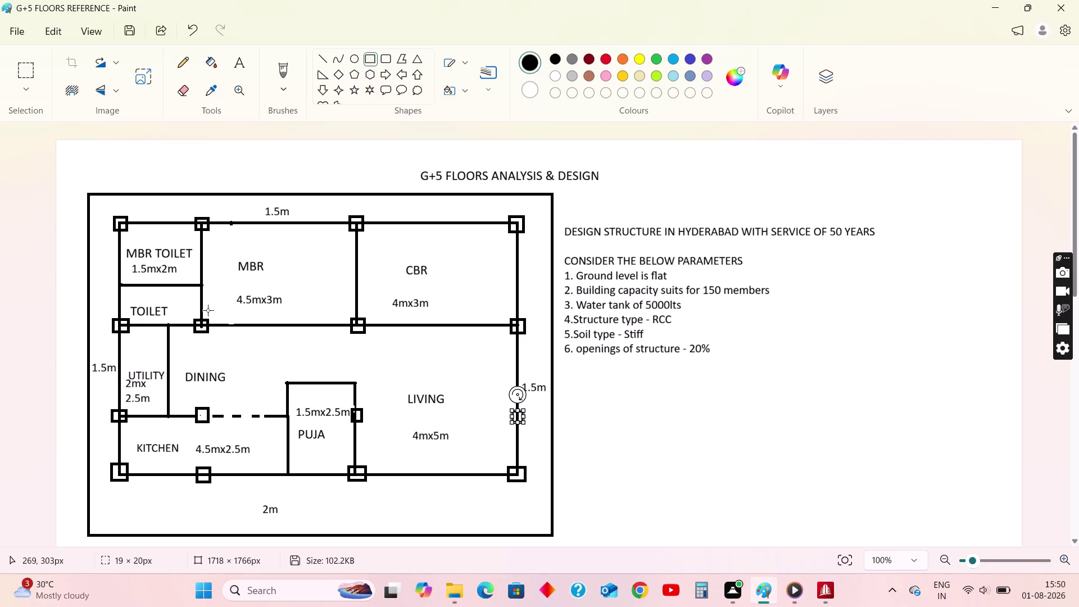
click(824, 590)
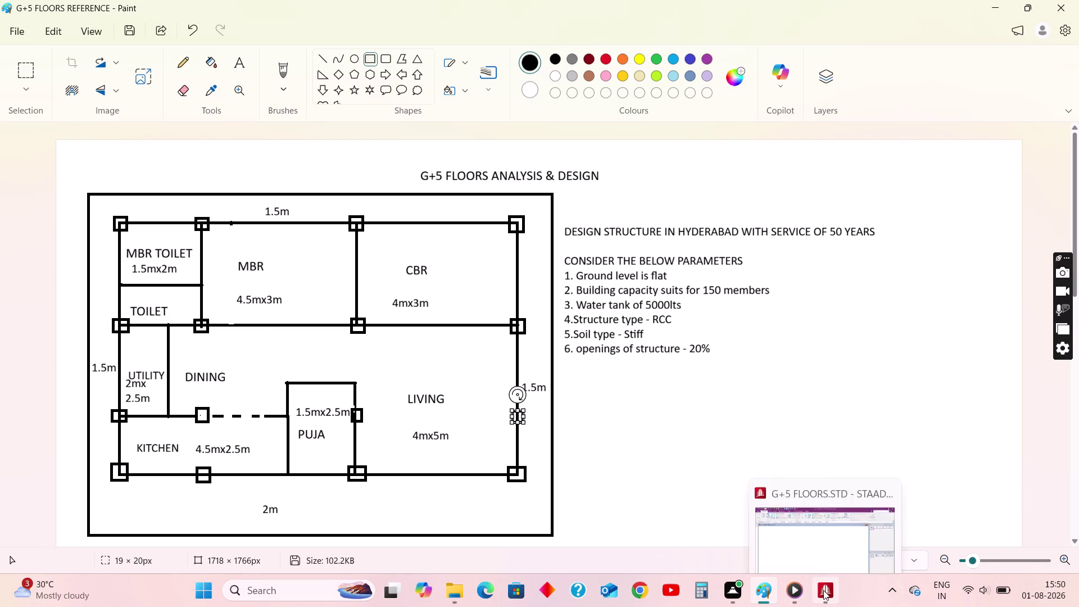
click(67, 75)
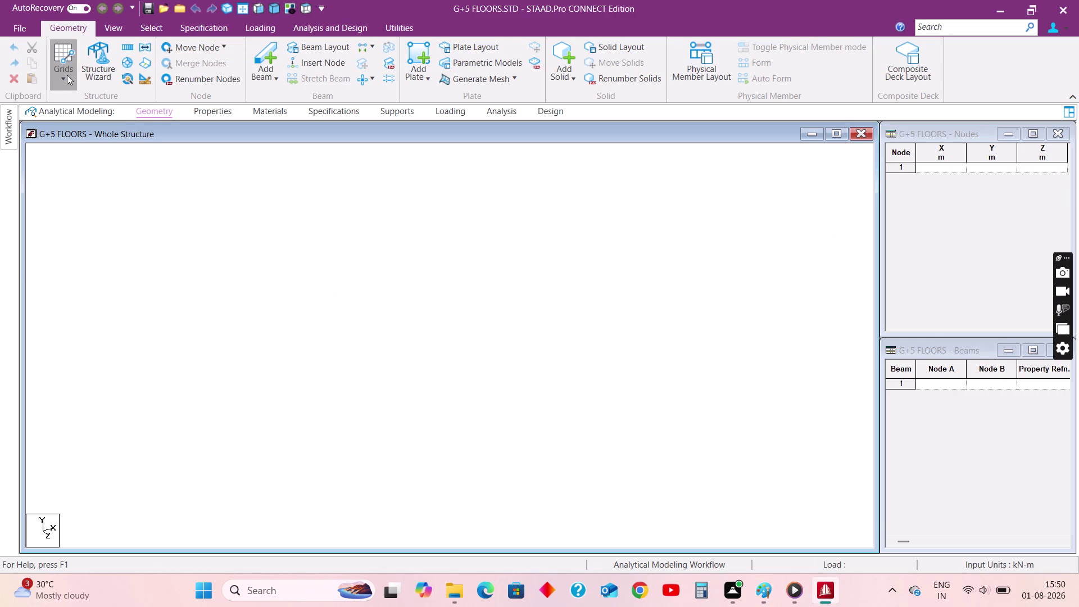
Set the default linear snap grid to the X-Z plane.
click(76, 101)
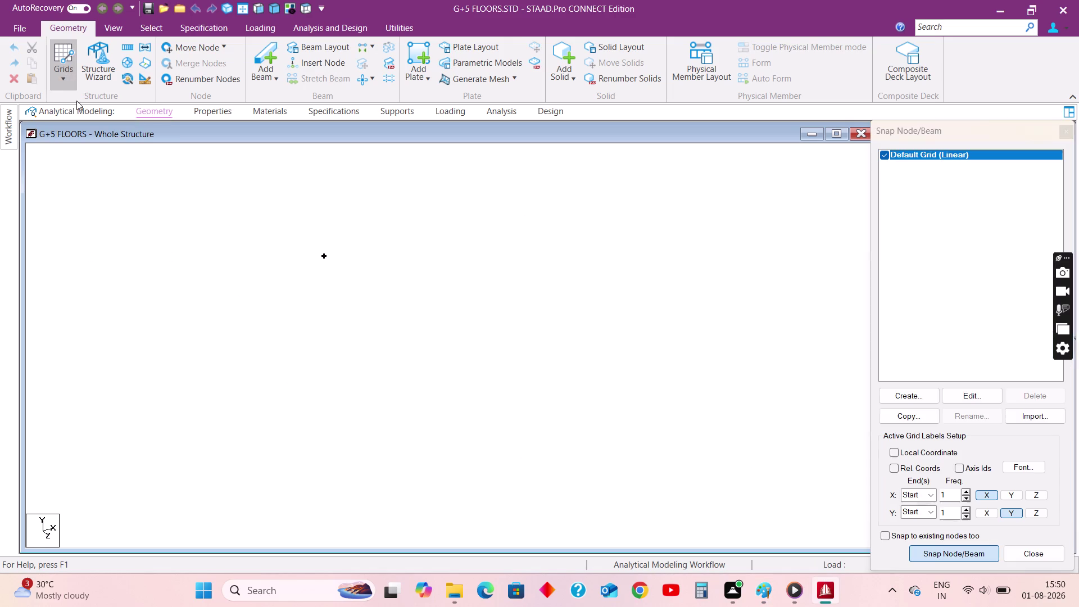
click(973, 396)
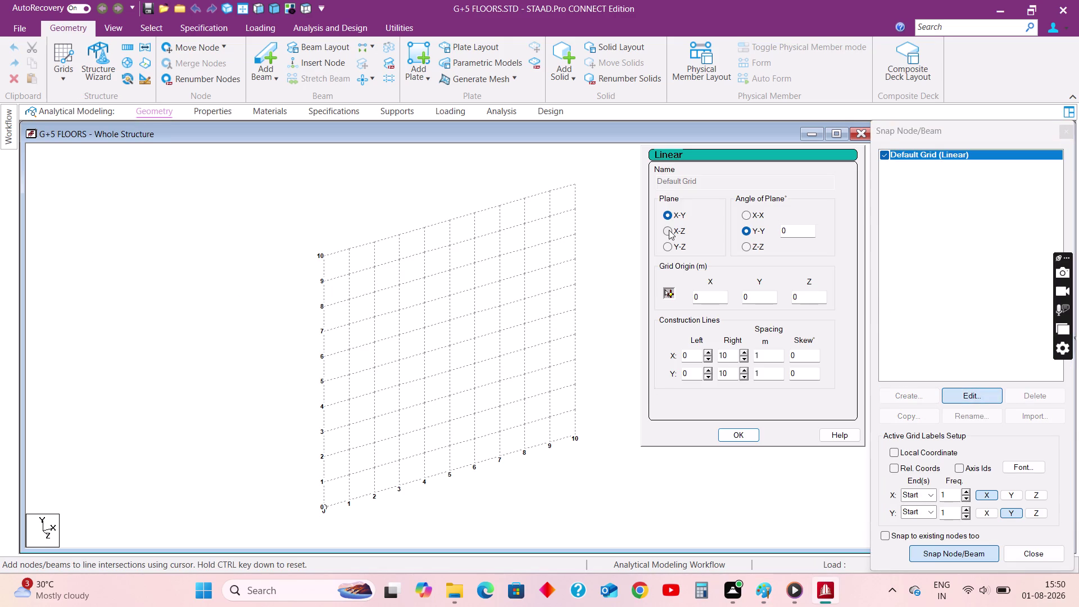
click(669, 229)
click(745, 438)
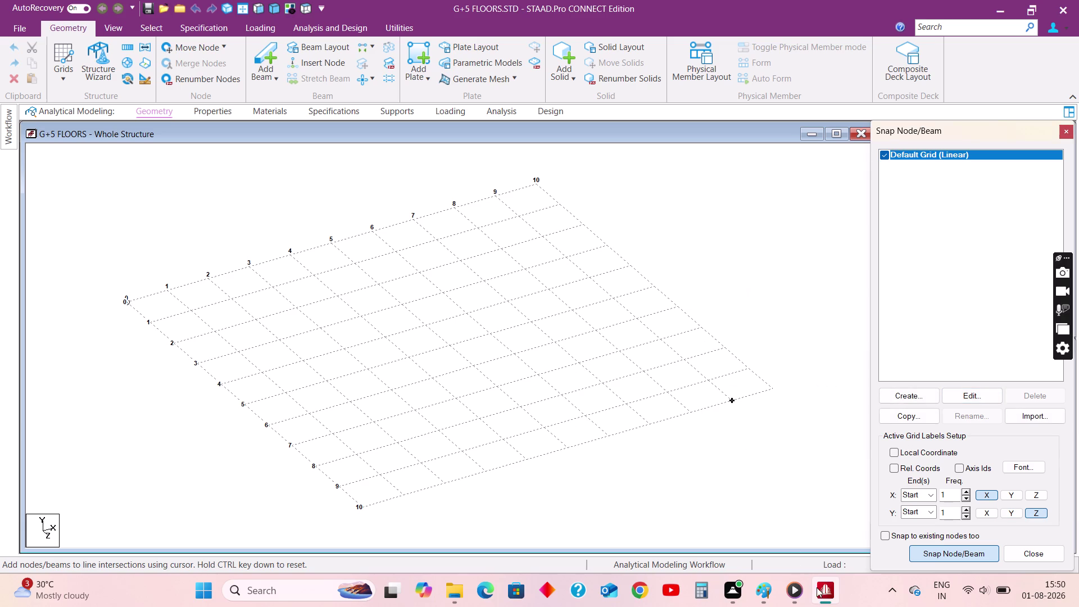
Draw the first beam from the front-right grid corner four bays along the front edge.
click(761, 589)
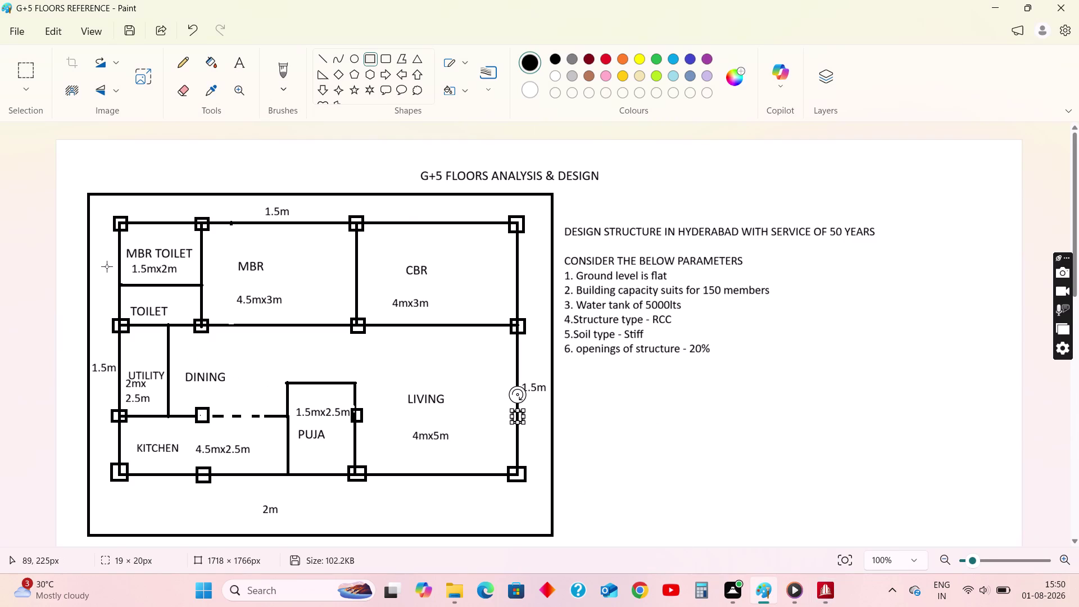
click(990, 8)
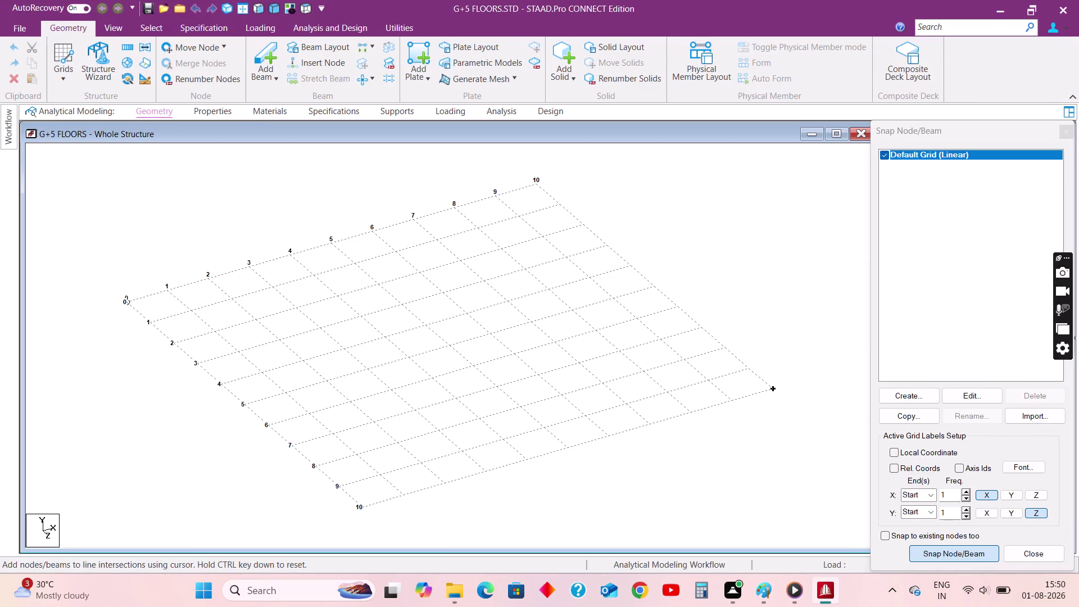
click(761, 593)
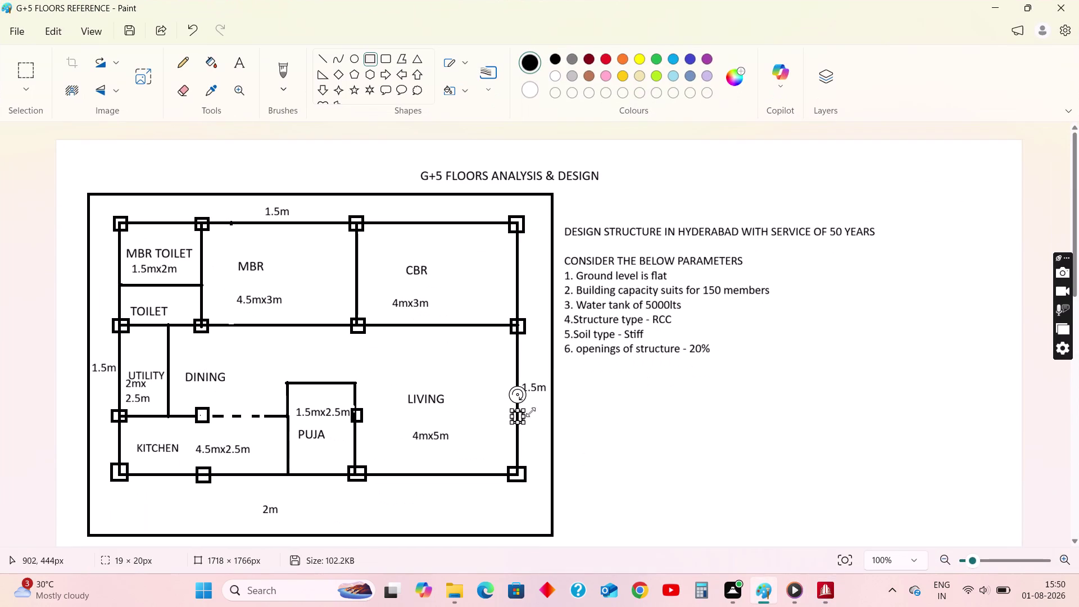
click(992, 8)
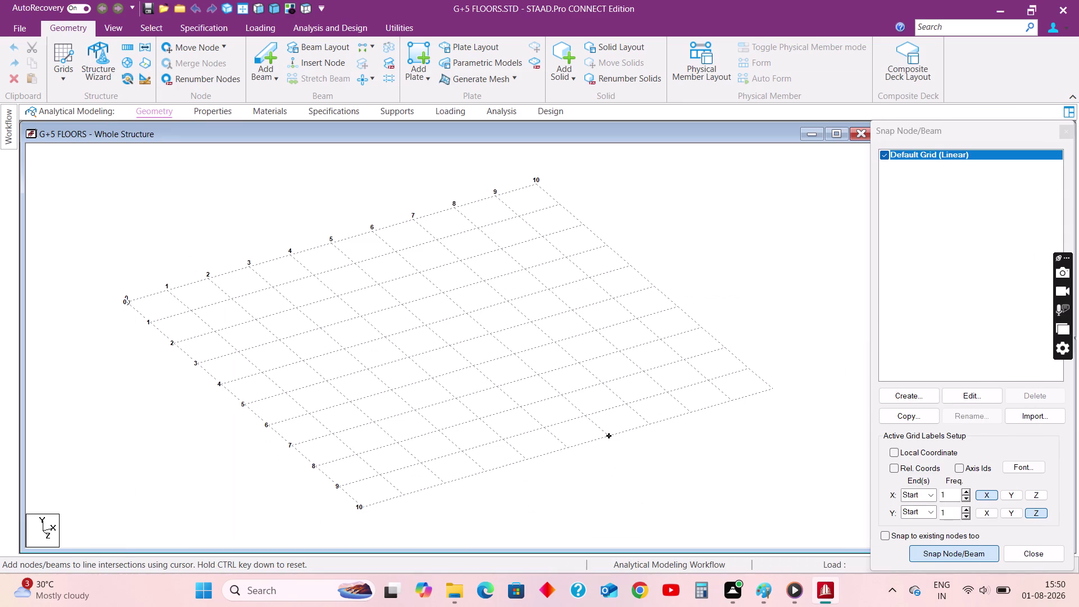
click(772, 392)
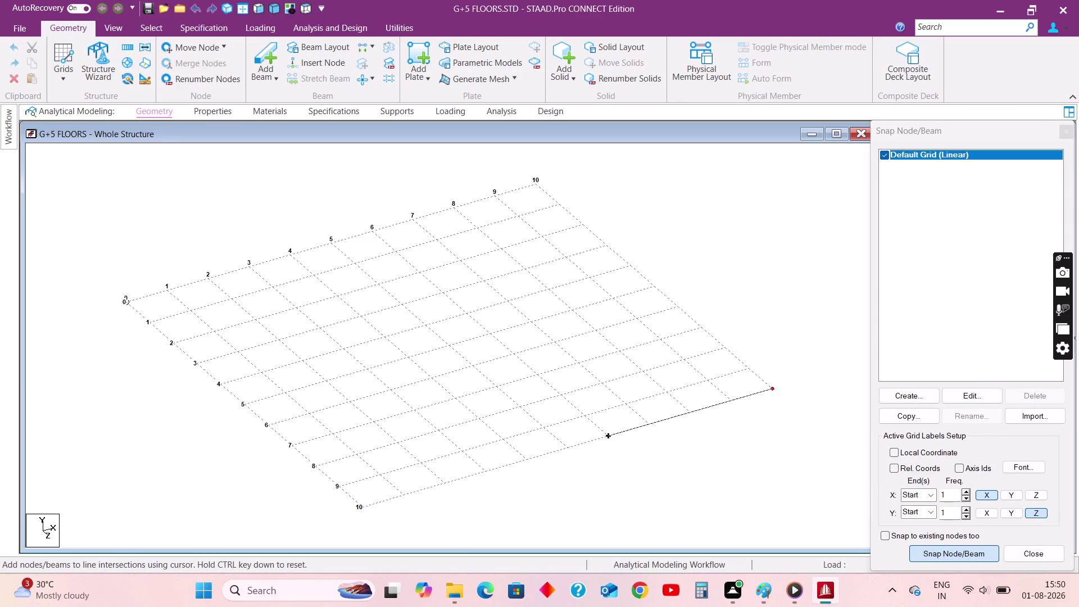
click(608, 433)
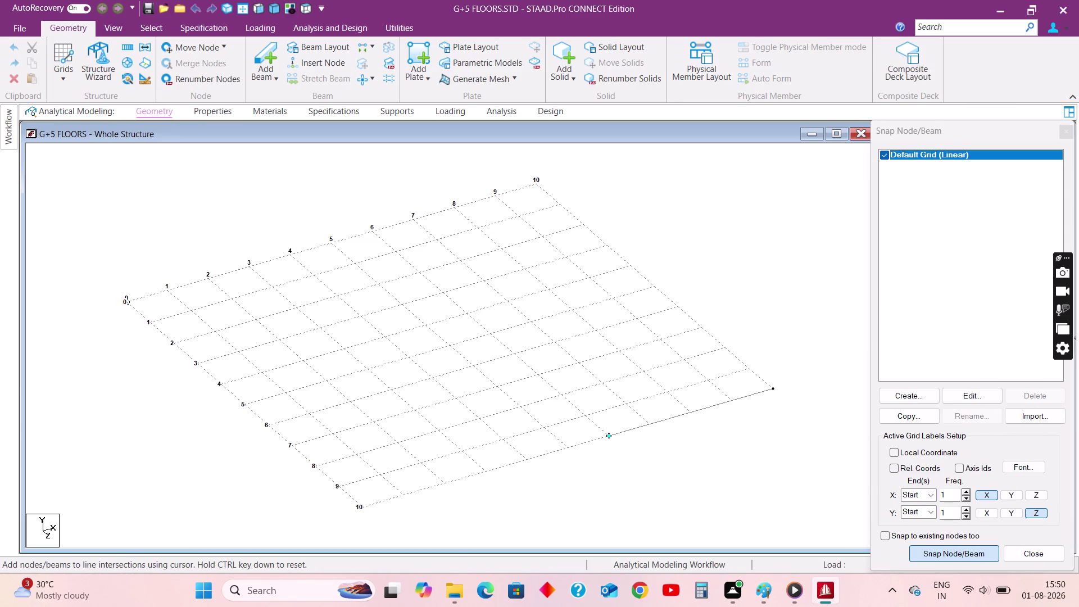
key(Escape)
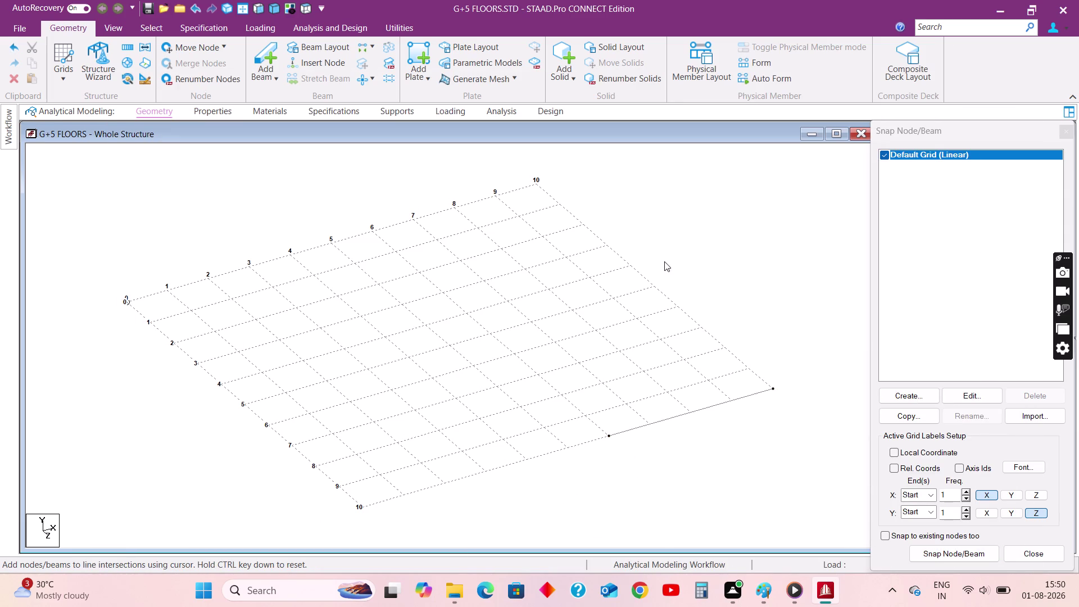
Switch to the Nodes cursor and paste a copy of the inner node at X offset -1.5 m.
right_click(664, 261)
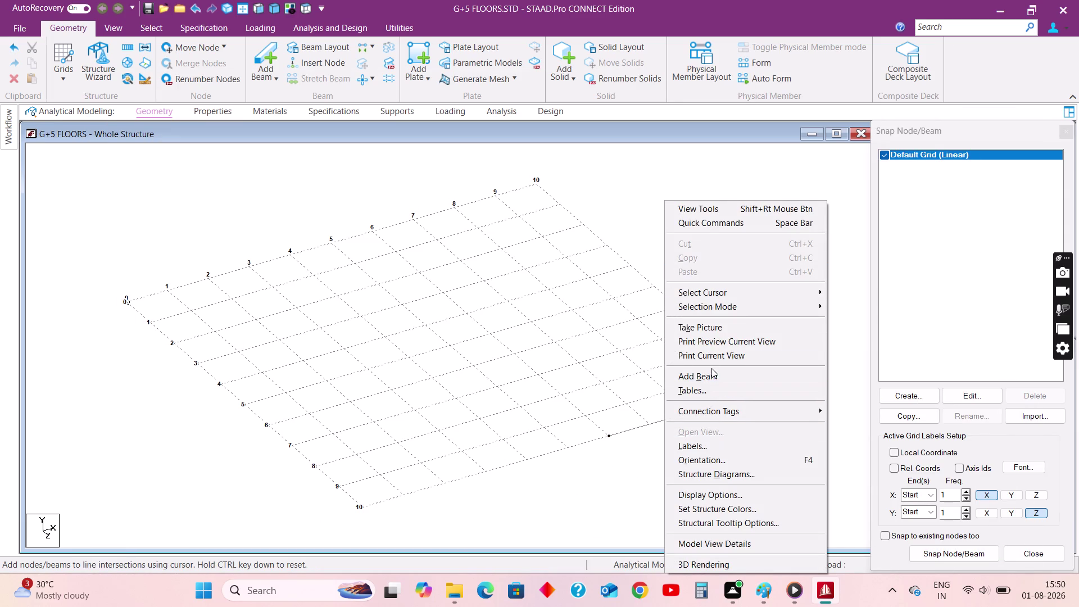
click(699, 285)
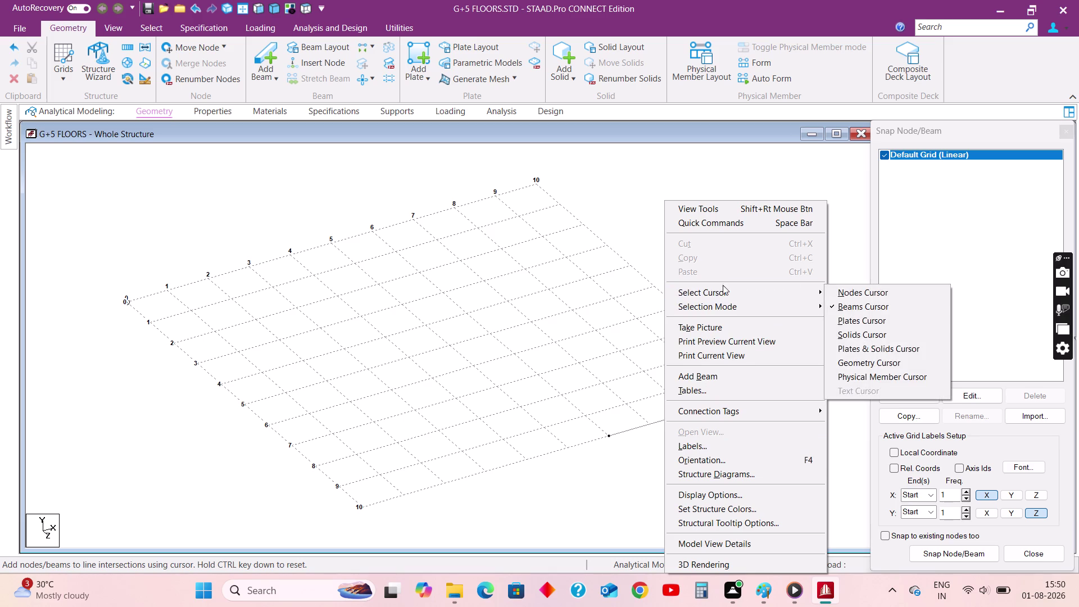
click(850, 288)
drag(587, 401, 652, 500)
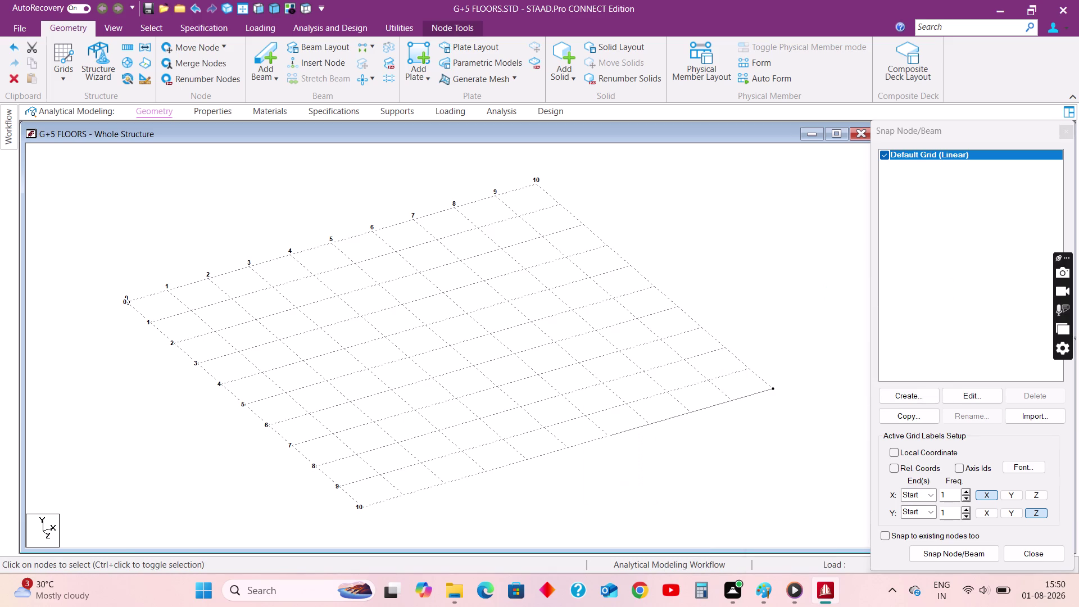
key(ctrl+c)
key(ctrl+v)
drag(481, 355, 450, 354)
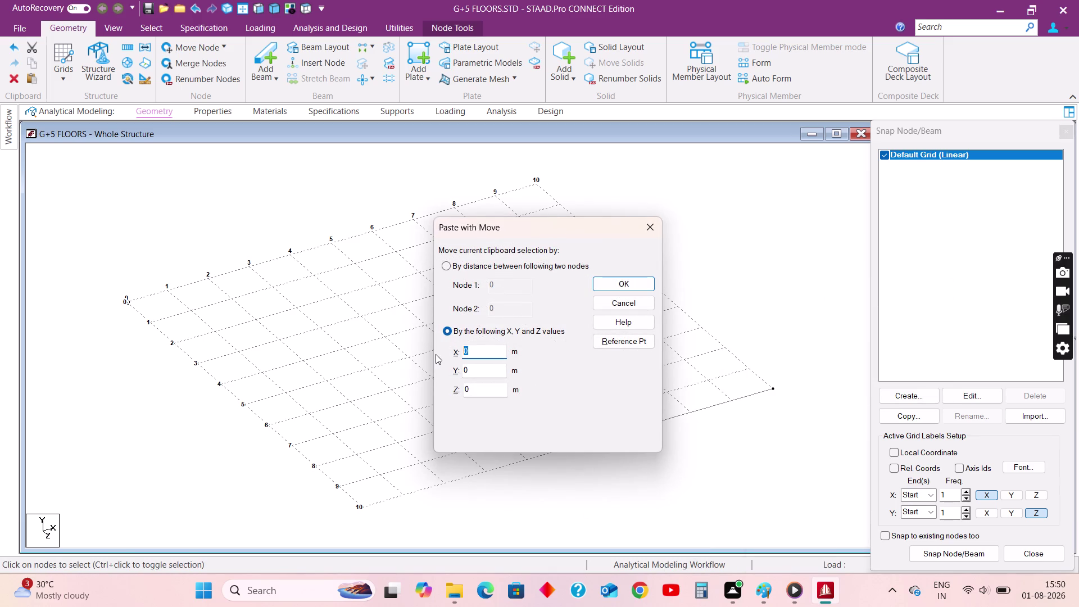
text(-1.5M)
click(621, 285)
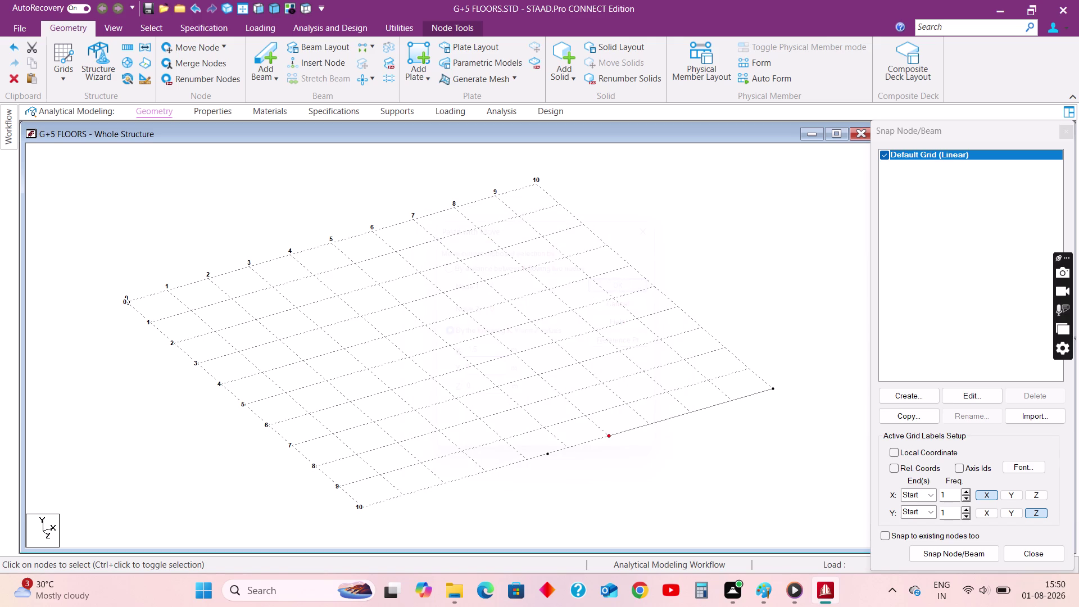
Paste a copy of the new node at X offset -4.5 m, reaching the left corner.
click(765, 588)
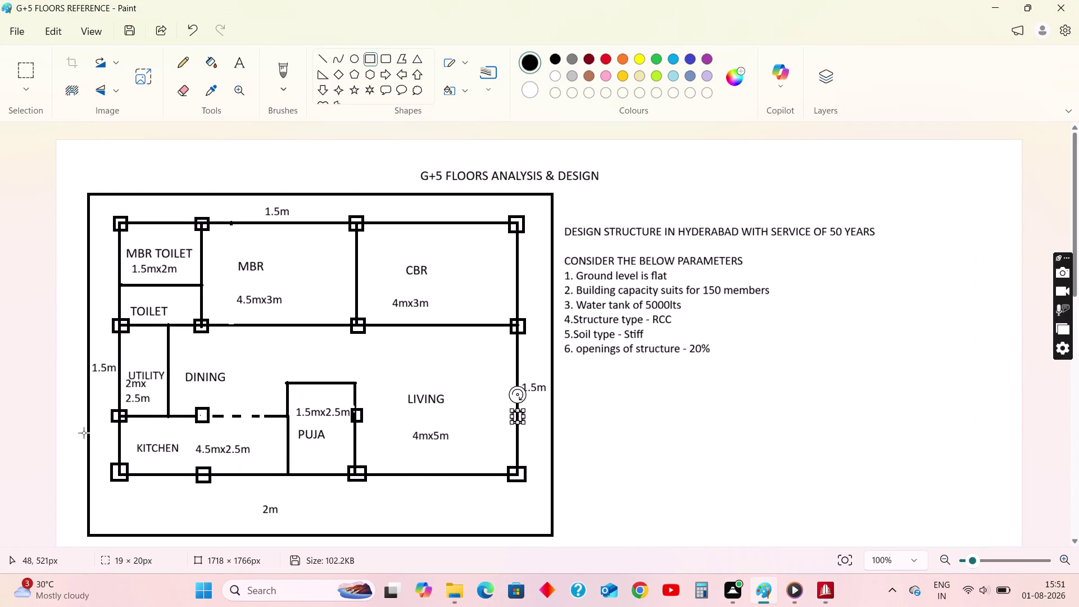
click(991, 9)
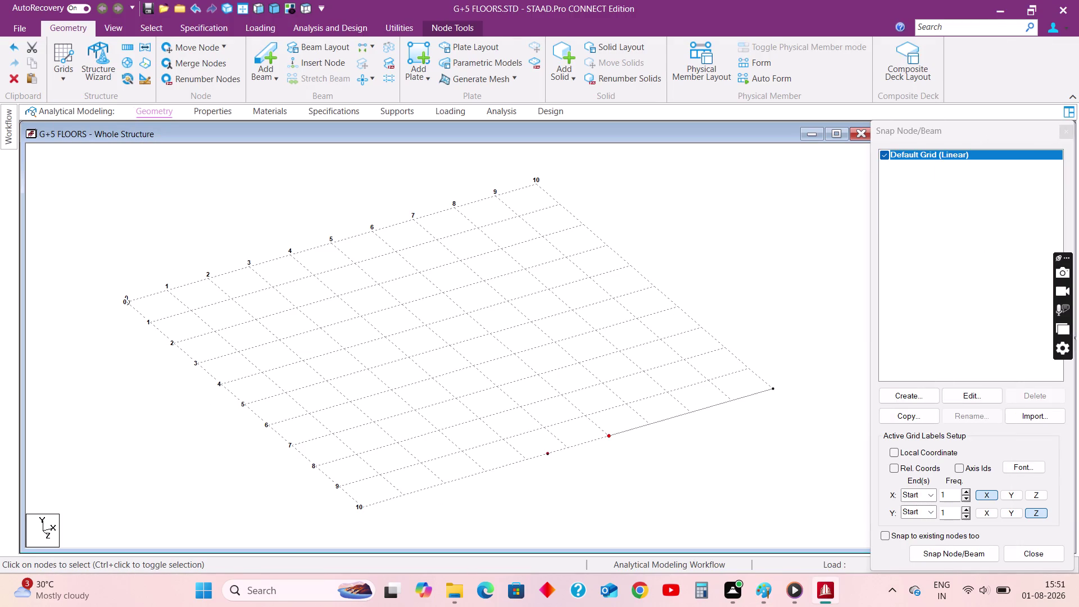
drag(533, 442, 557, 472)
key(ctrl+c)
key(ctrl+v)
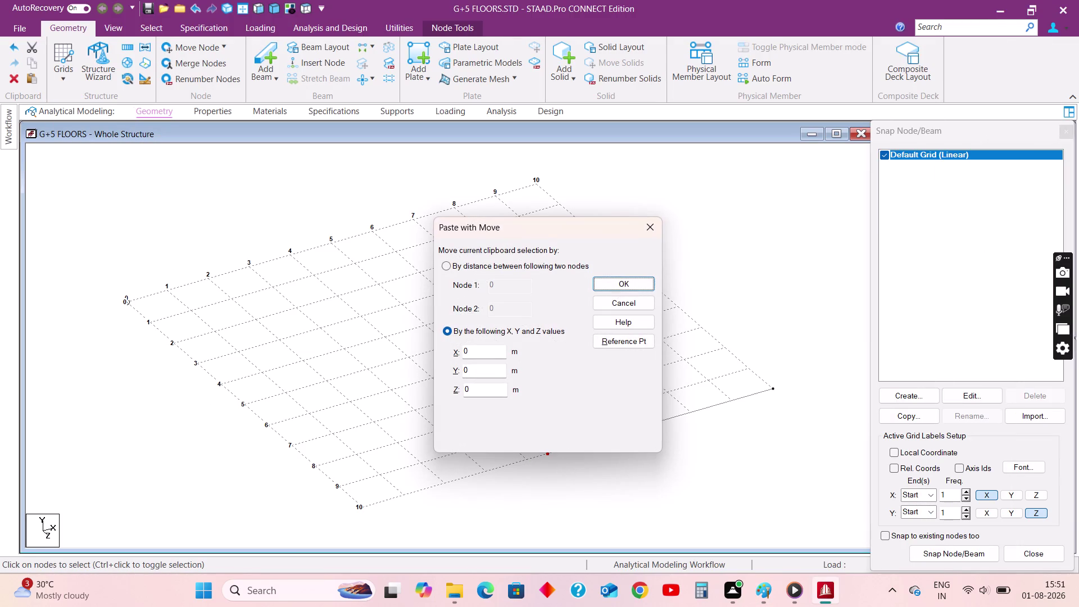
drag(475, 353, 430, 352)
text(-4.)
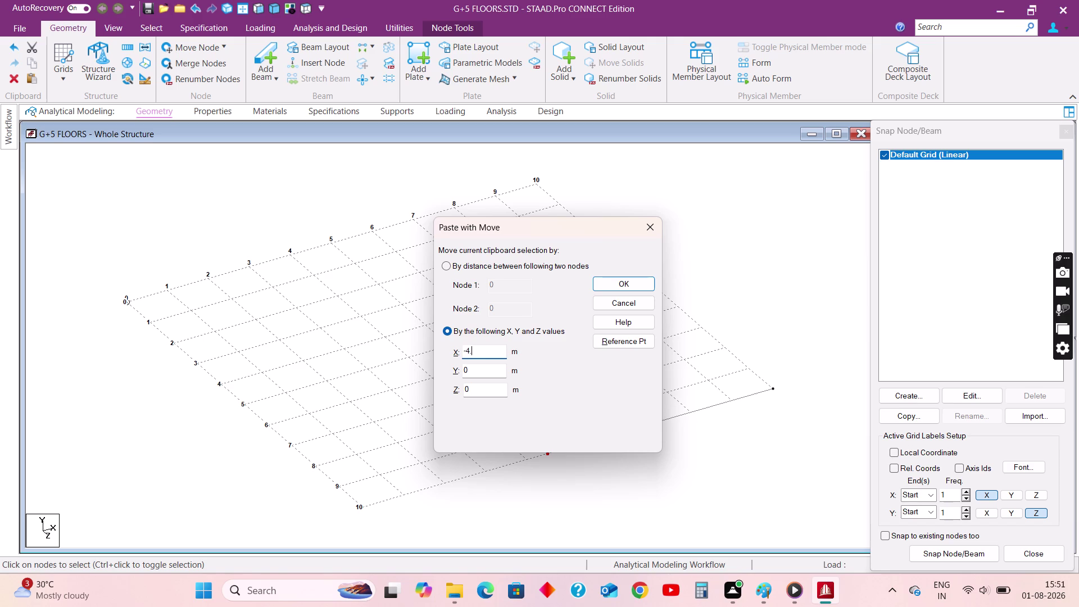
text(6)
key(BackSpace)
key(5)
click(606, 281)
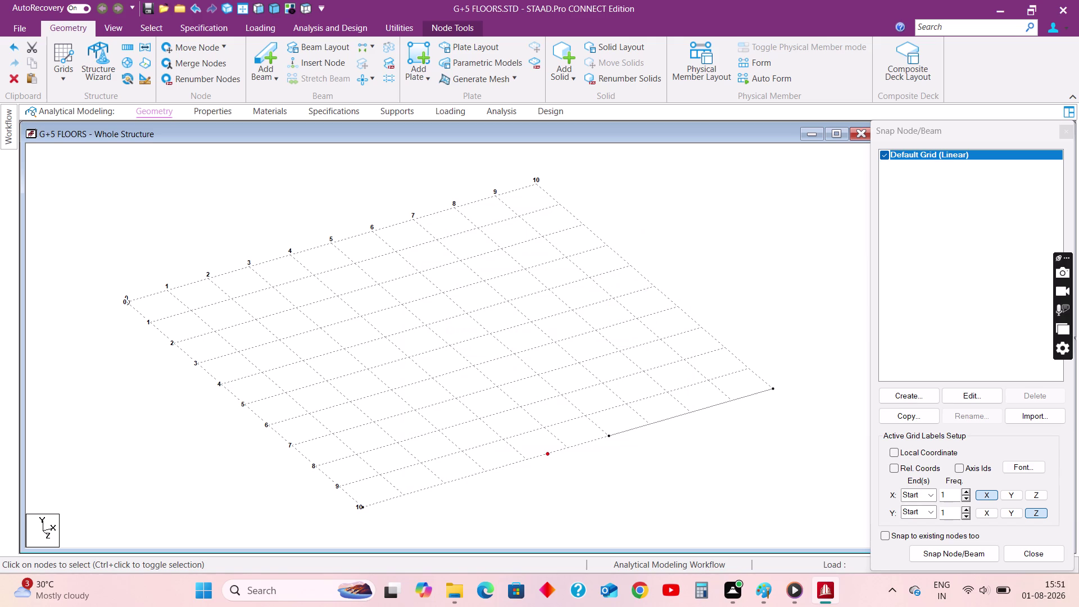
click(303, 5)
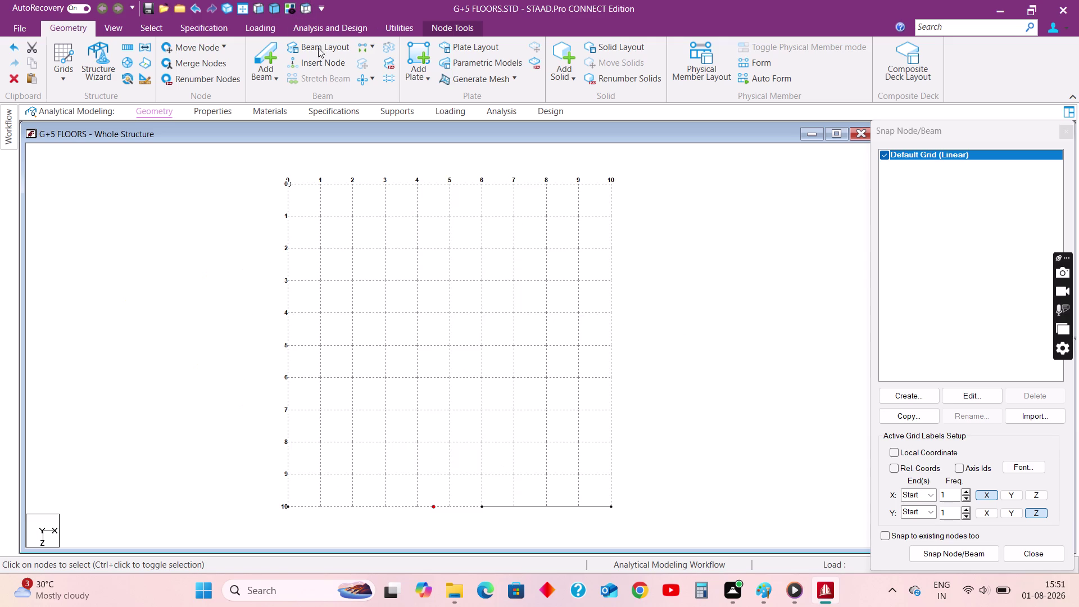
Hide the snap grid in the top plan view.
click(51, 79)
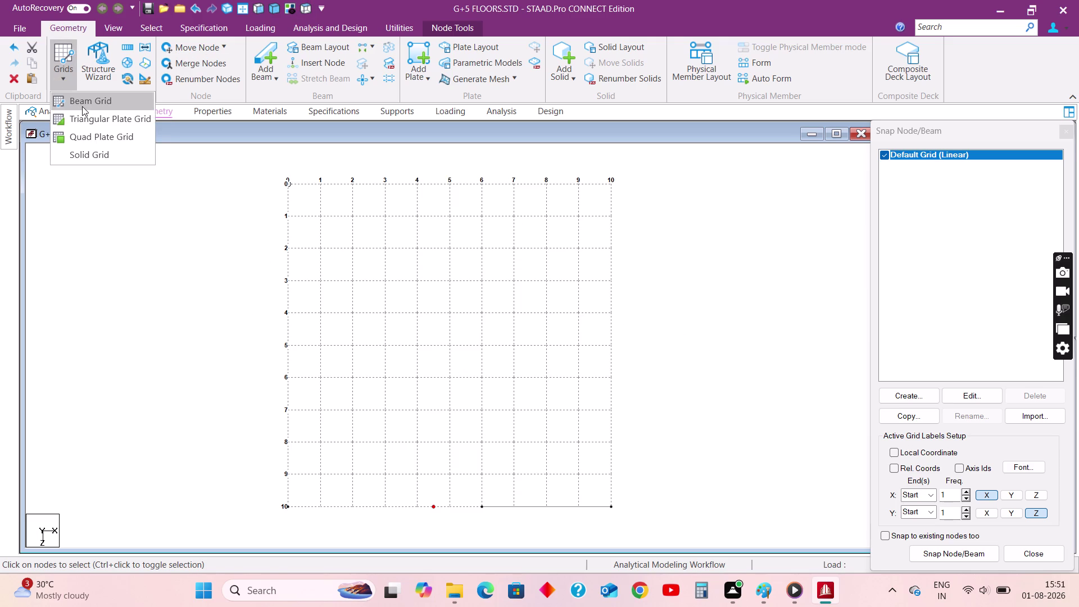
click(82, 106)
scroll(down, 3)
Add beams from node X 6 to X 4.5 and on to the front-left corner, then select the left beam.
click(270, 54)
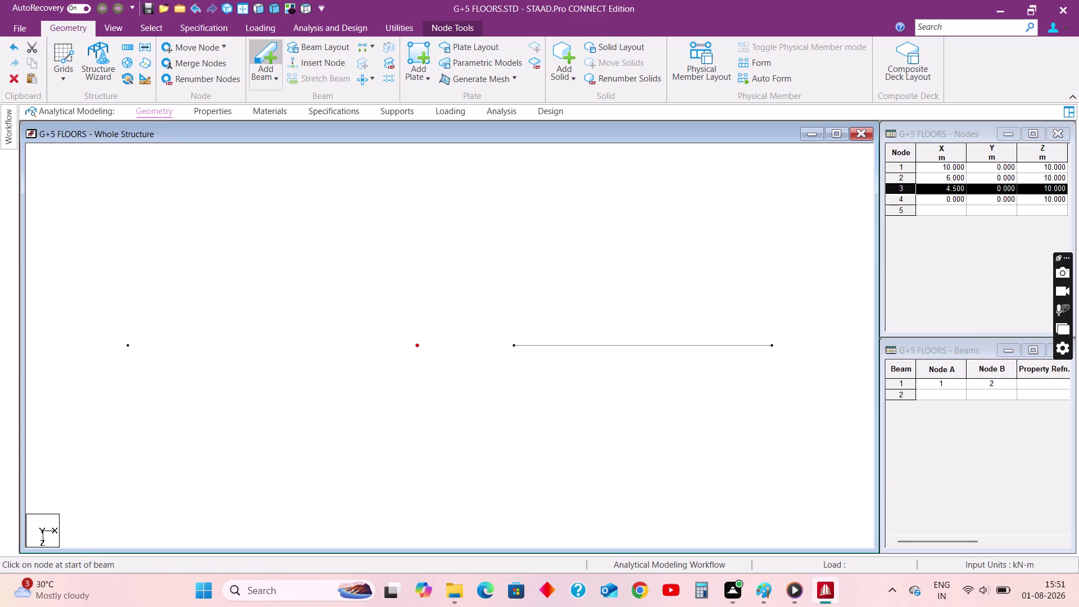
click(514, 344)
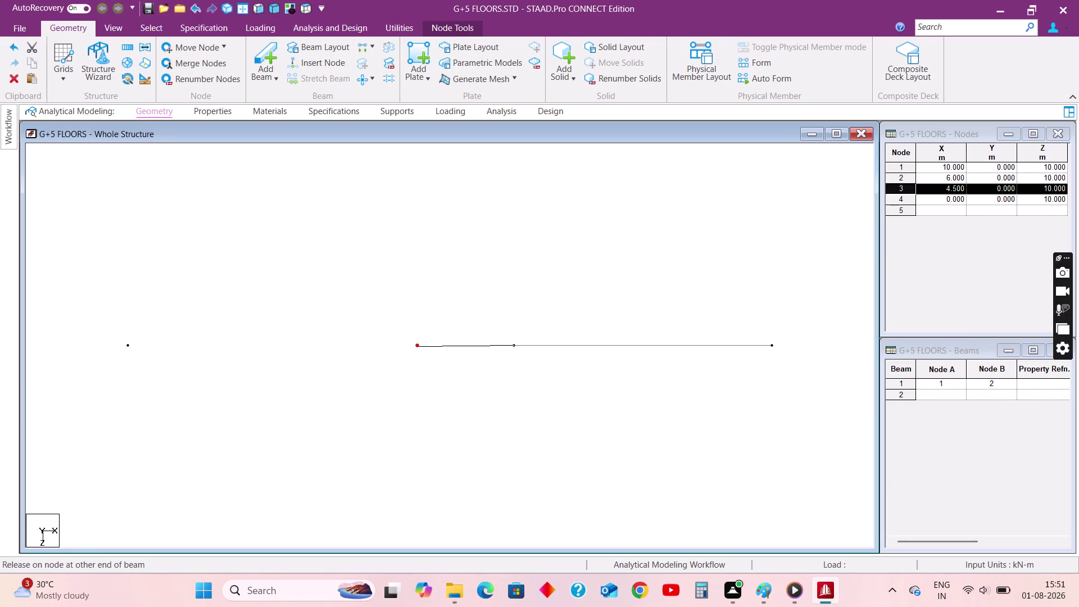
click(417, 346)
click(416, 345)
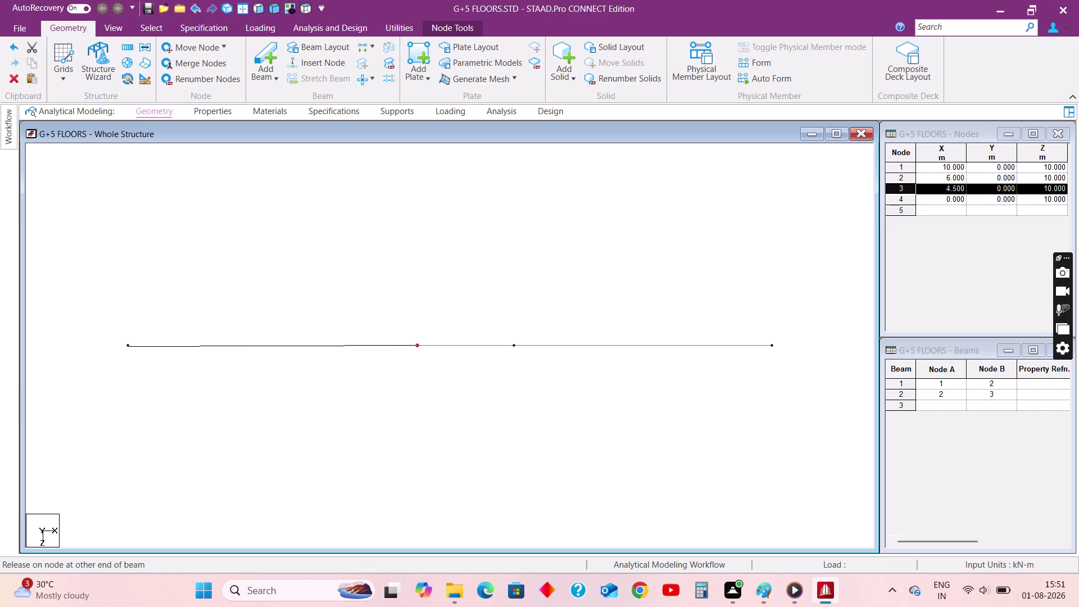
click(128, 345)
click(770, 588)
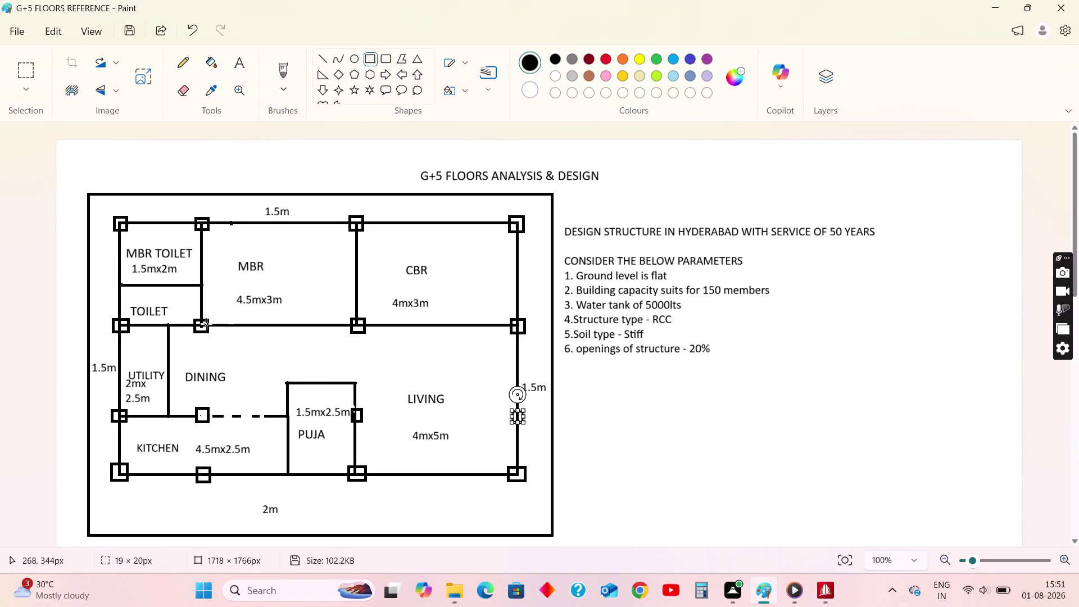
click(986, 6)
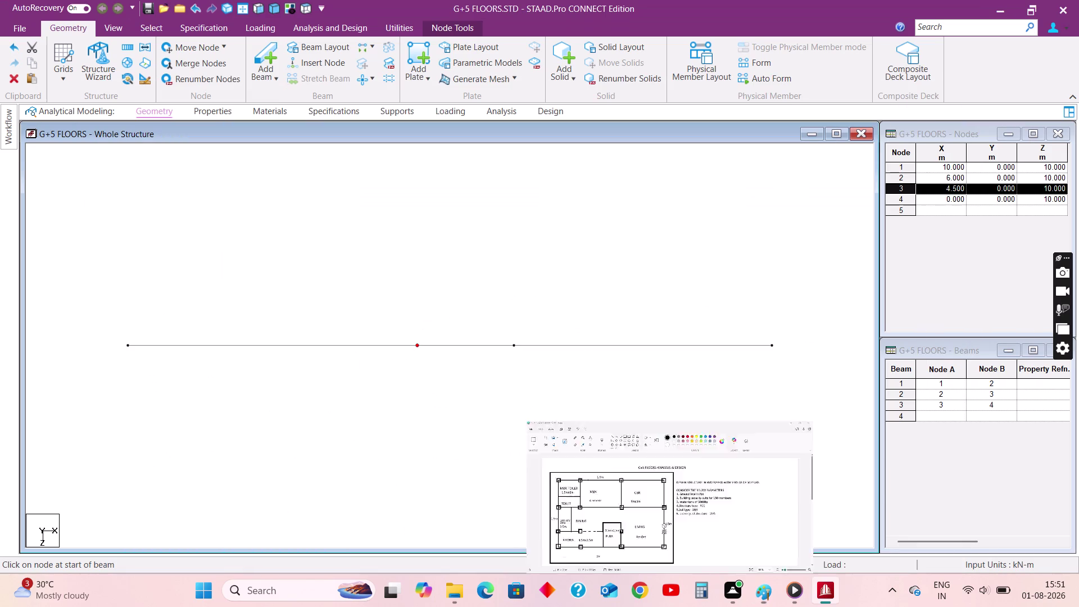
key(Escape)
click(241, 341)
click(242, 345)
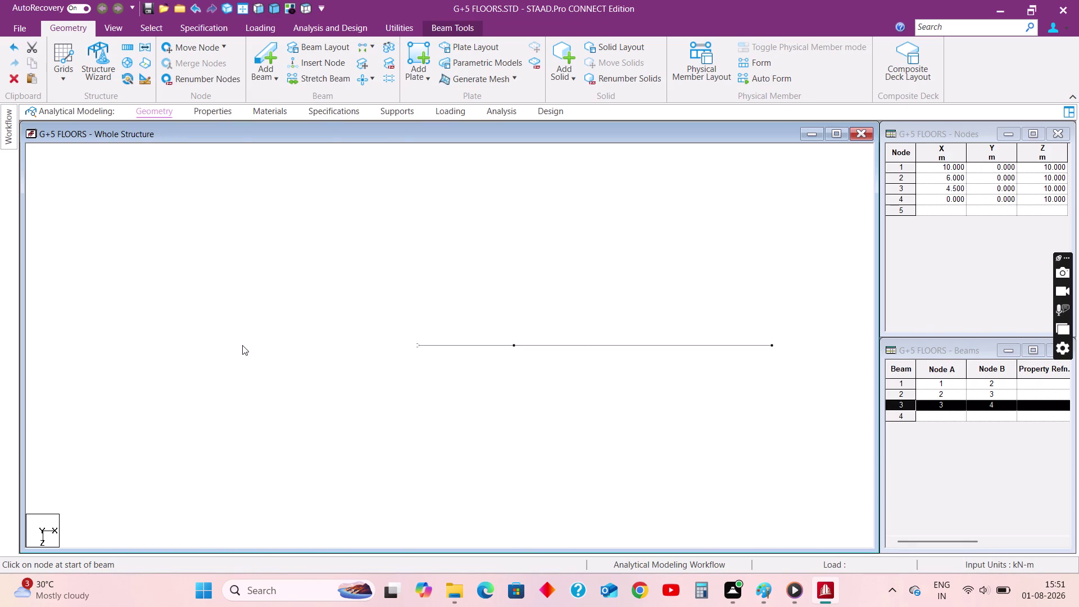
Insert a node 1.5 m along beam 3 using Insert Node.
right_click(242, 345)
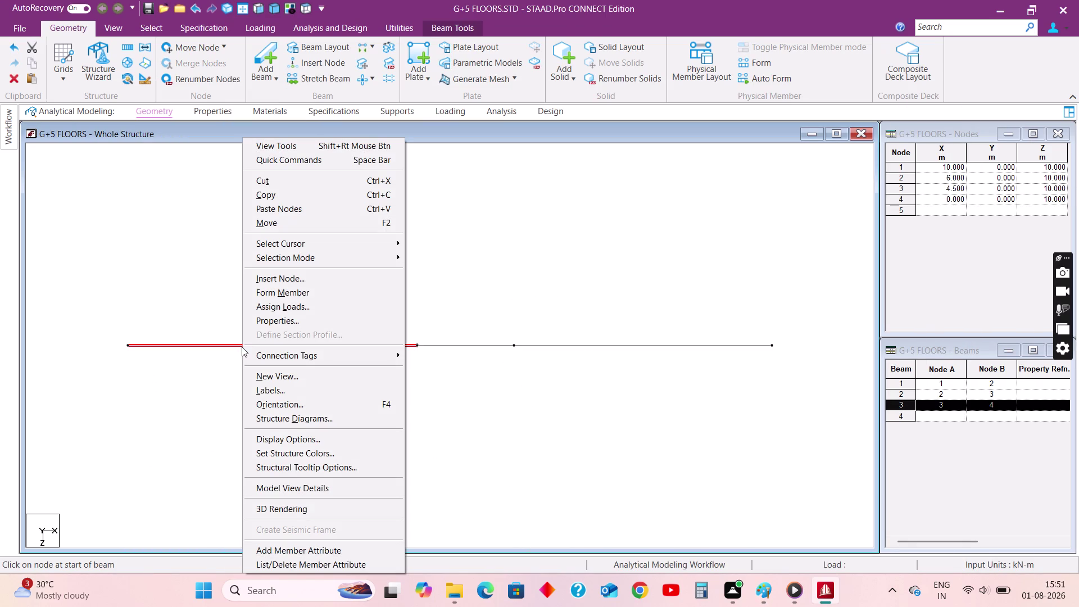
click(284, 273)
drag(475, 334, 433, 332)
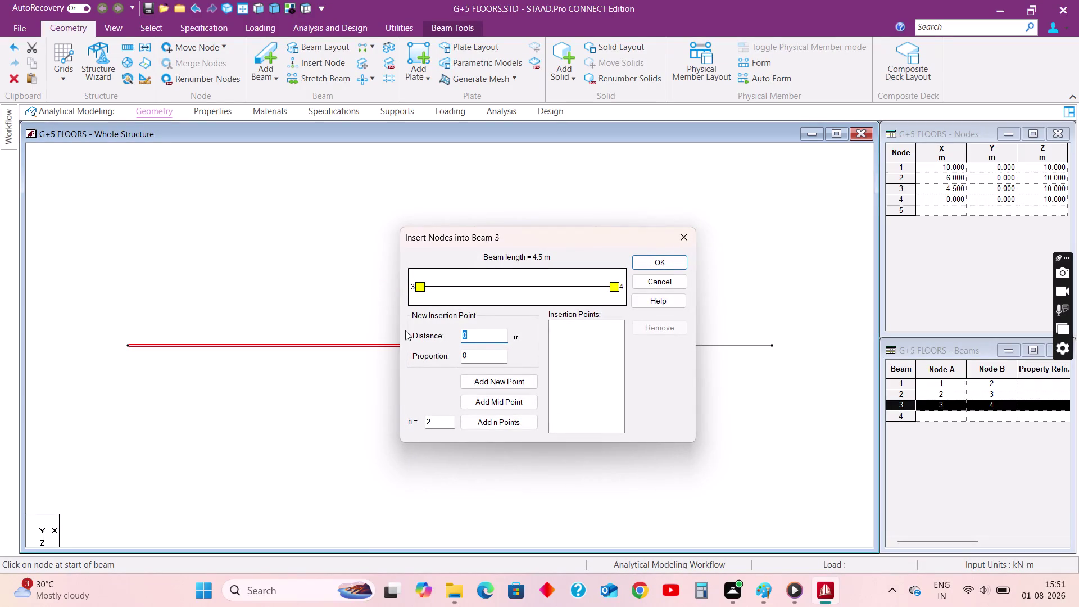
text(1.5)
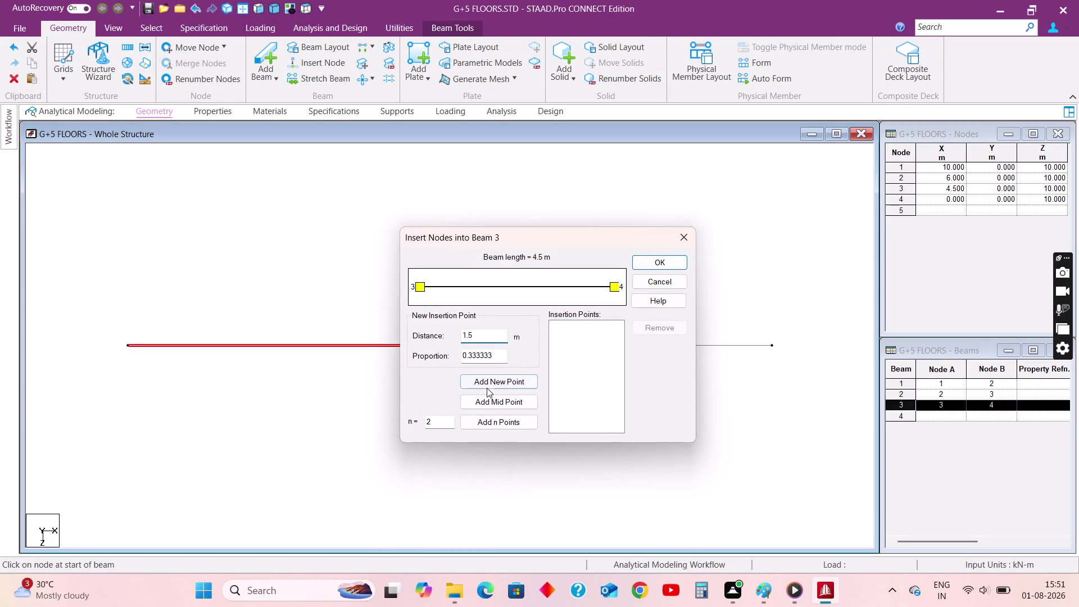
click(484, 385)
click(651, 258)
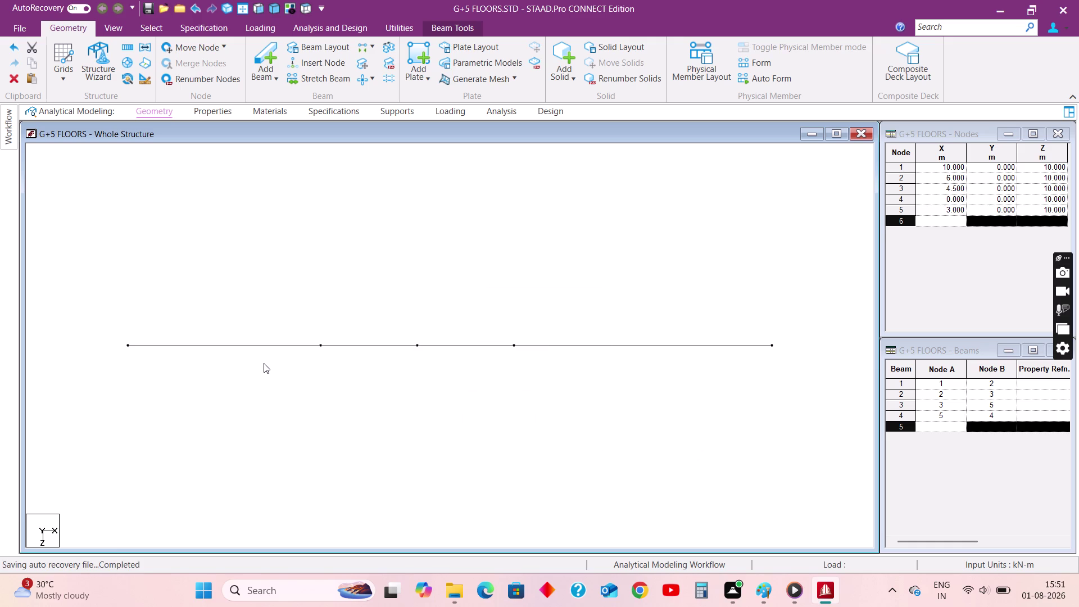
Undo the 1.5 m node insertion, restoring three front-edge beams.
middle_drag(264, 363, 270, 381)
click(287, 366)
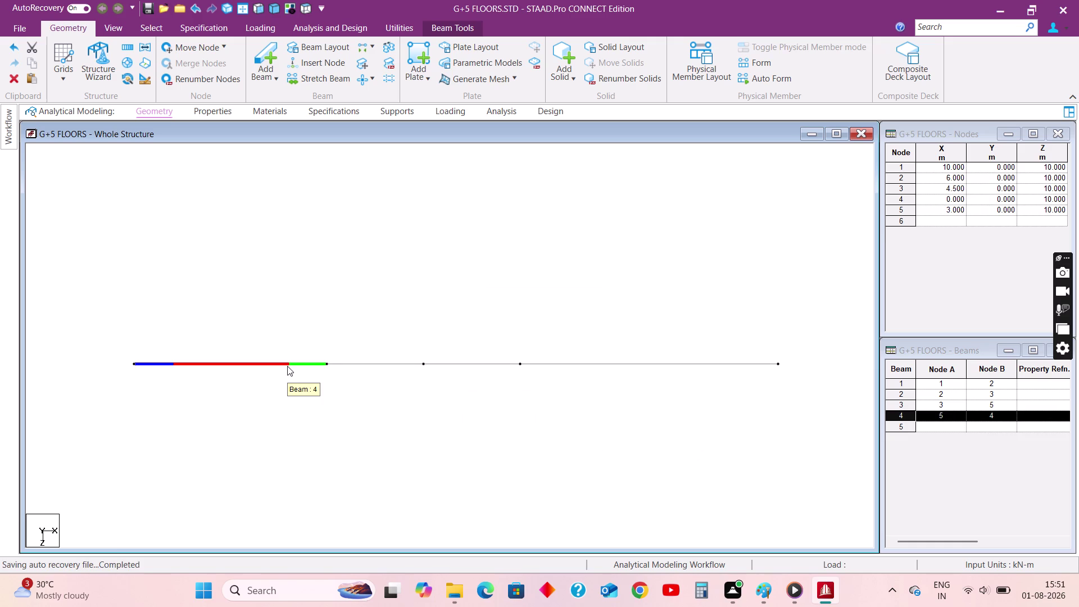
click(288, 366)
click(356, 403)
key(ctrl+z)
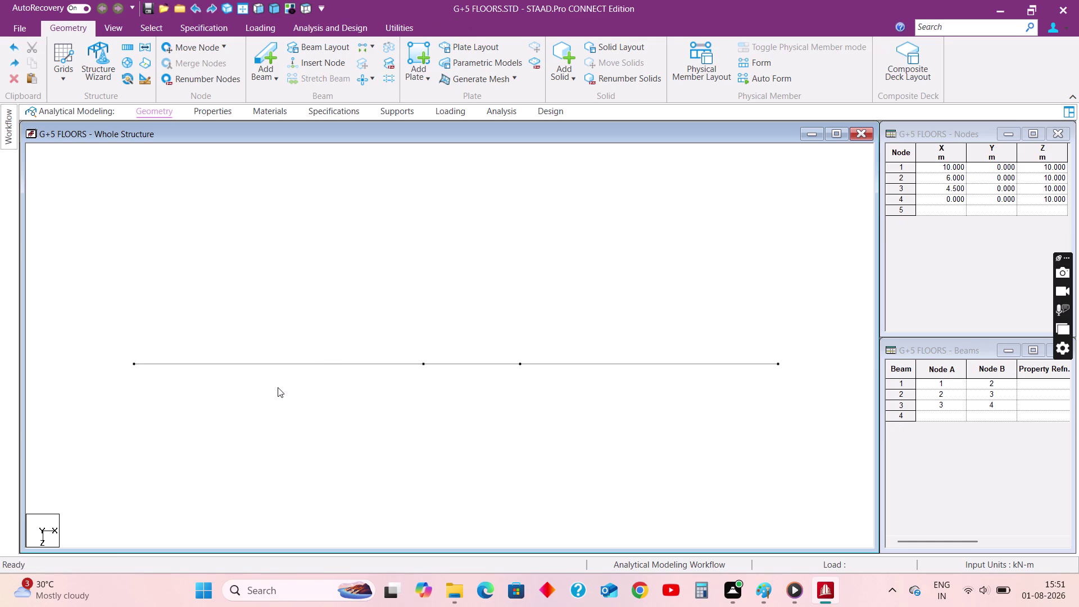
Split beam 3 by inserting a node at 2 m distance.
click(282, 365)
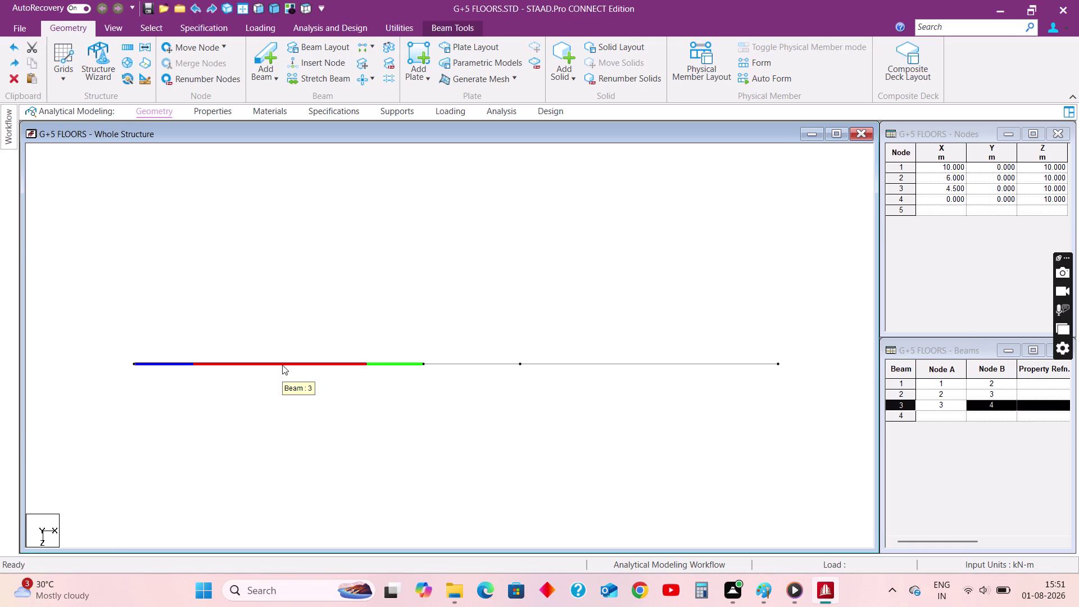
right_click(282, 364)
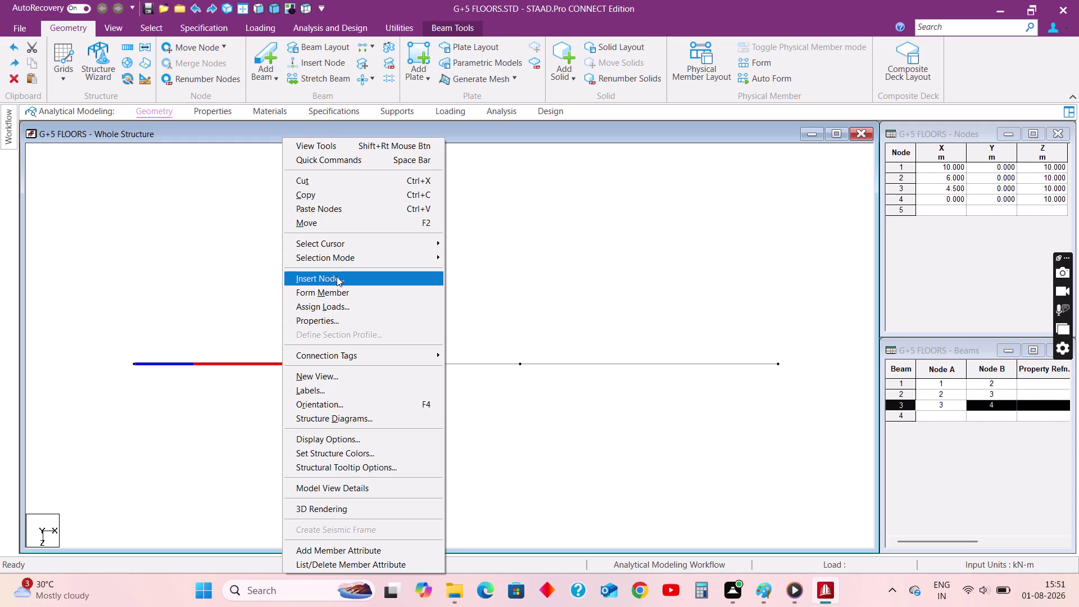
click(337, 277)
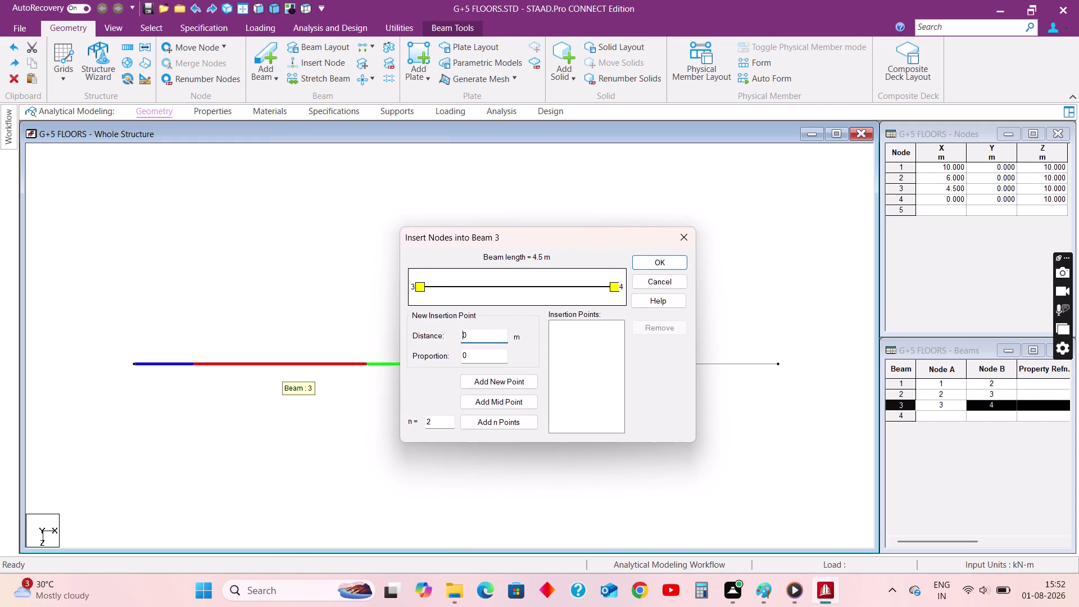
drag(489, 341, 436, 341)
click(759, 585)
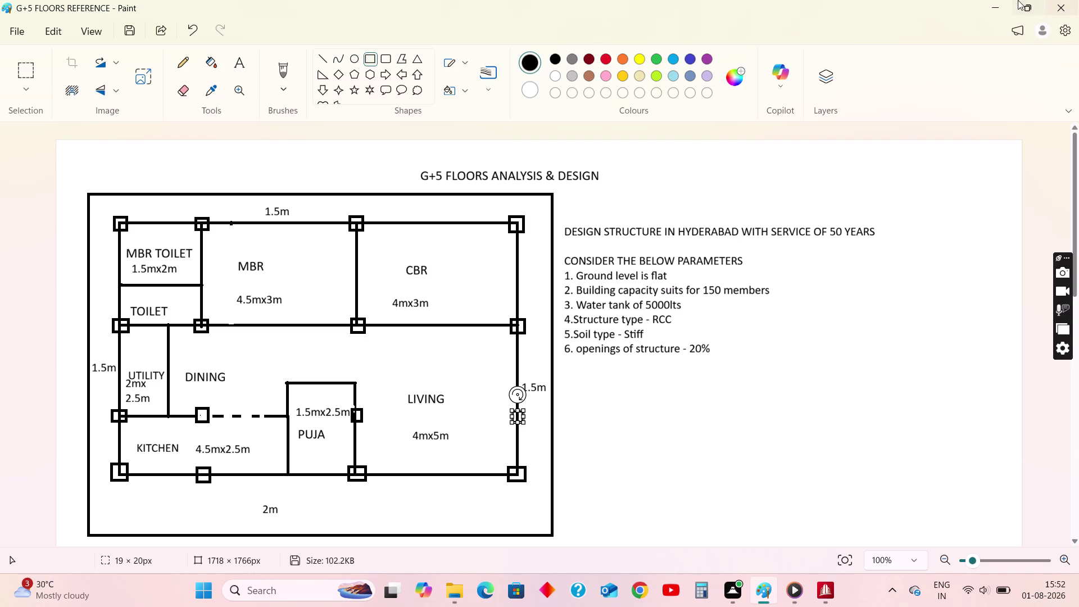
click(995, 2)
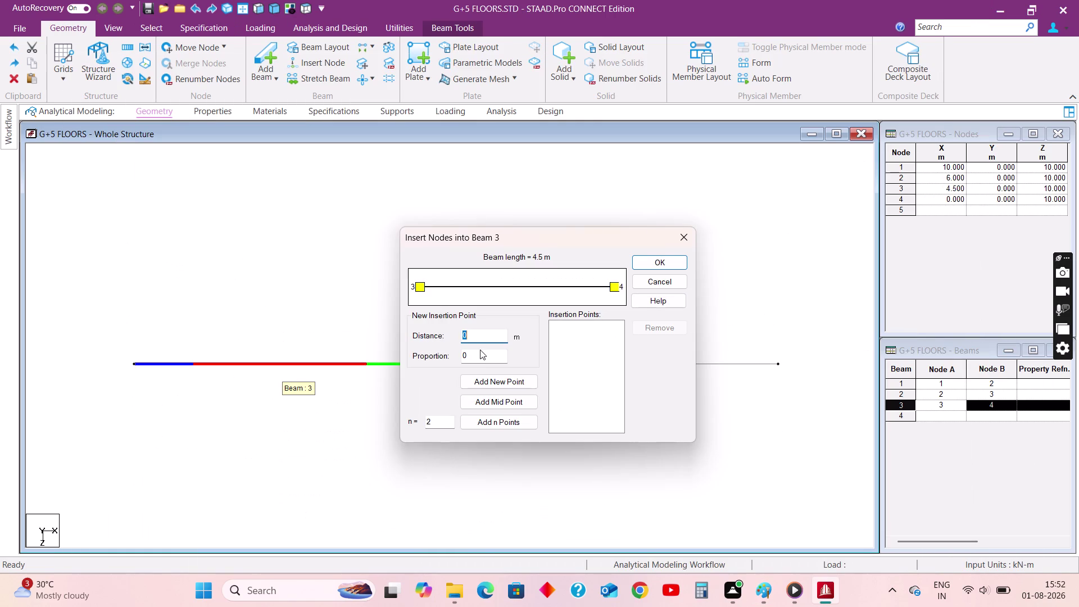
key(2)
click(516, 381)
click(670, 261)
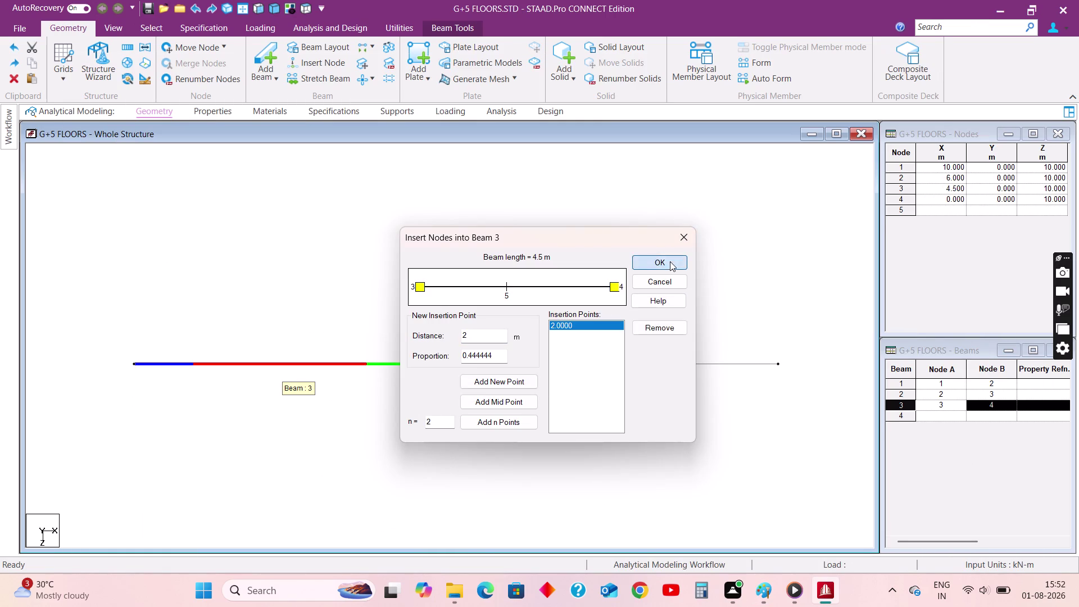
click(306, 398)
Compare against the Paint floor plan and select all four front-edge beams.
scroll(down, 3)
middle_drag(380, 318, 374, 344)
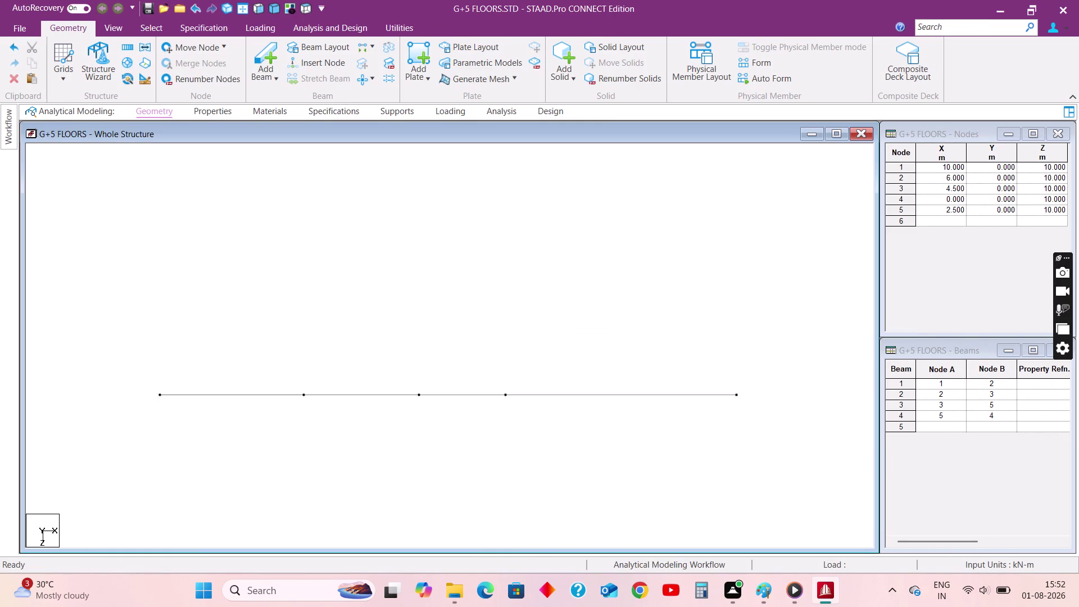
middle_drag(373, 344, 370, 402)
scroll(down, 3)
middle_drag(410, 368, 380, 342)
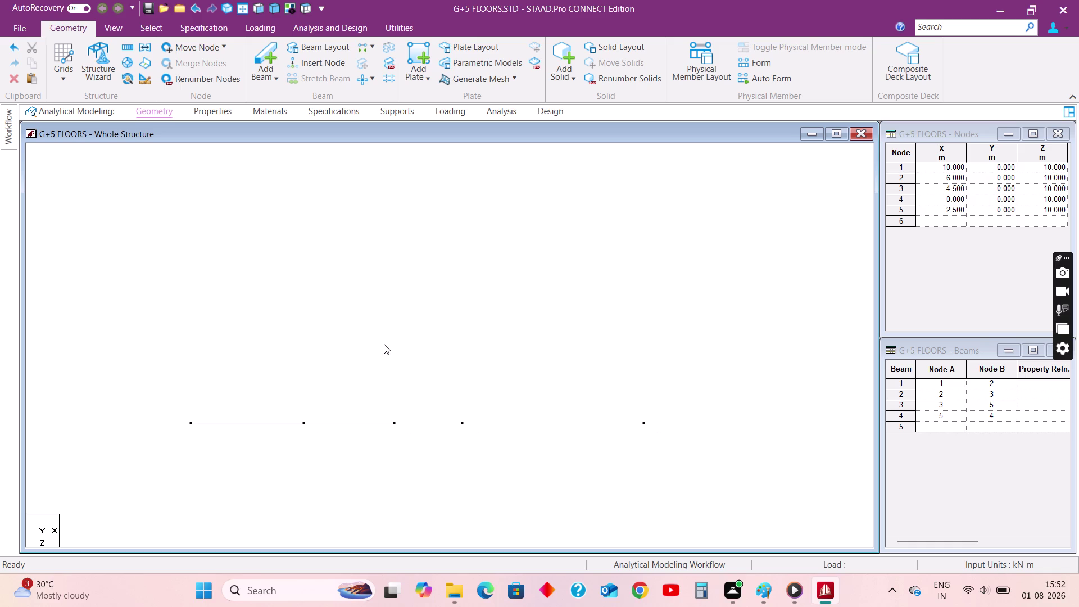
click(762, 586)
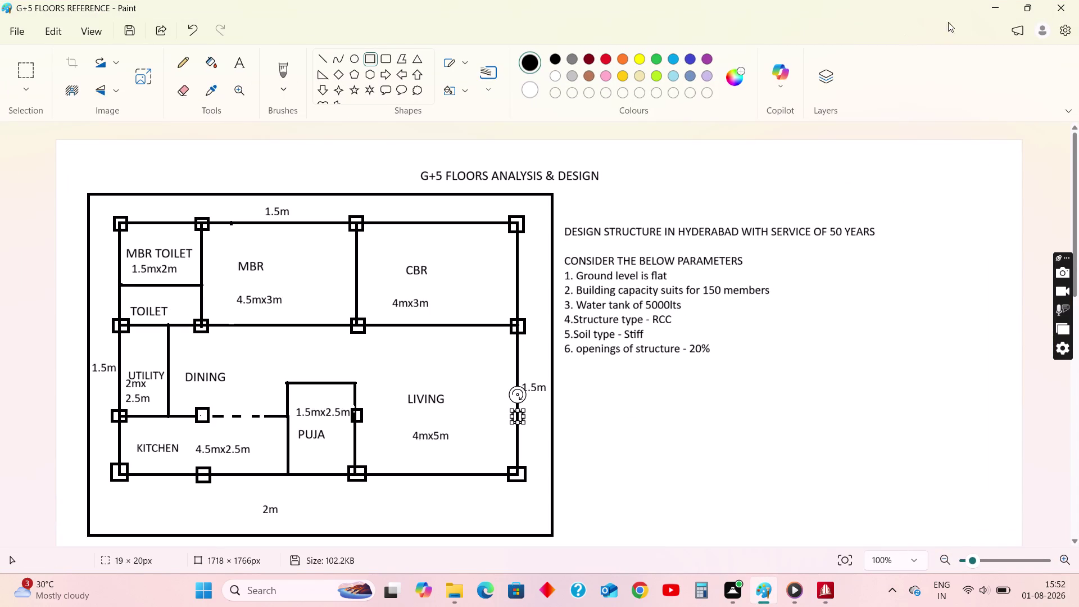
click(992, 6)
drag(147, 395, 707, 437)
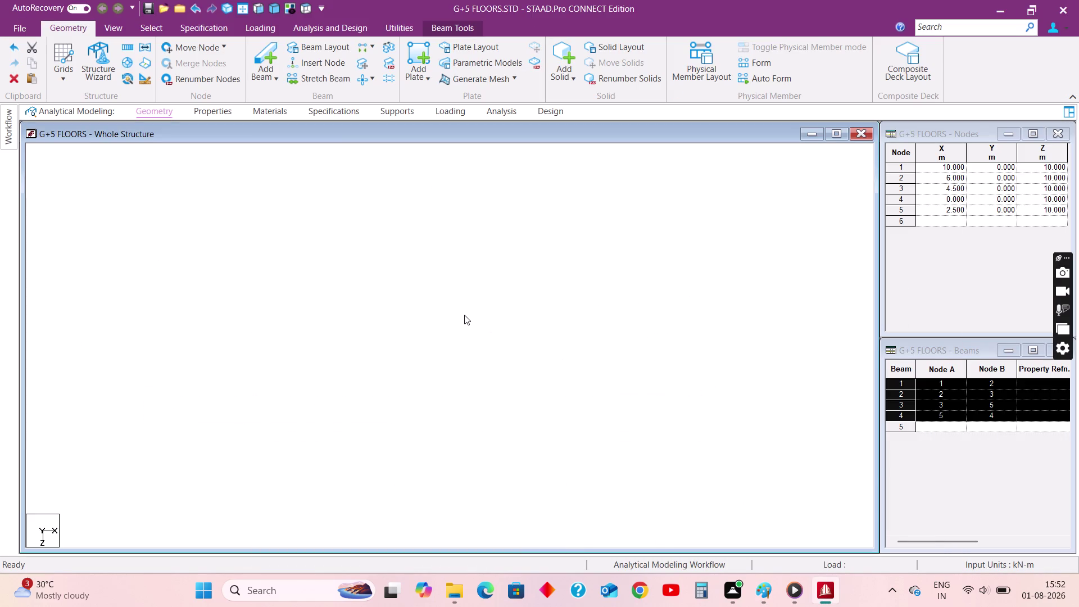
Translationally repeat the front beams 5 m along Z with Link Steps on.
click(124, 46)
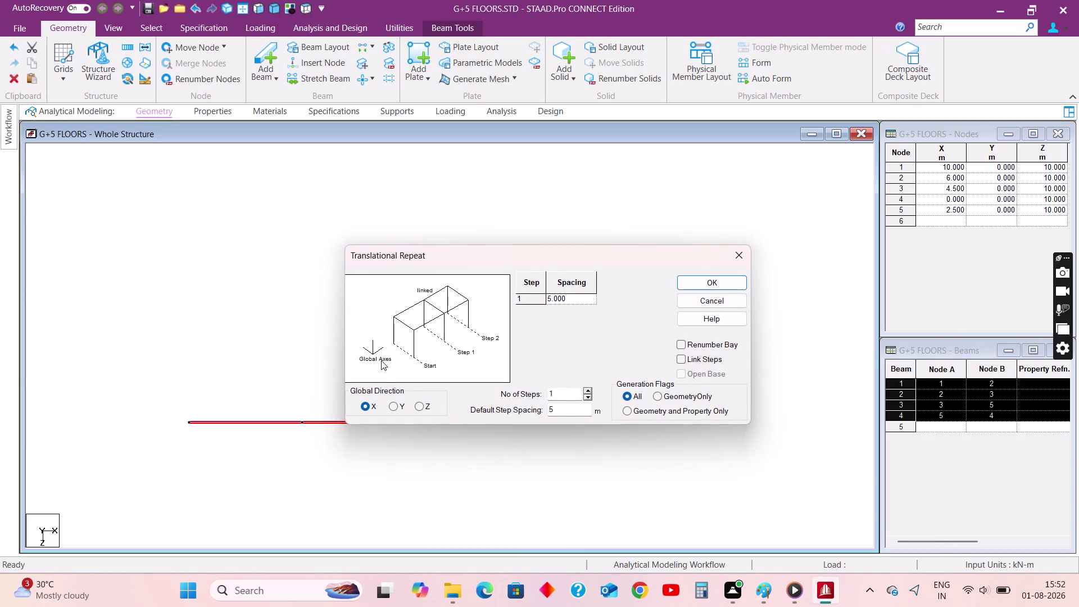
drag(450, 254, 578, 286)
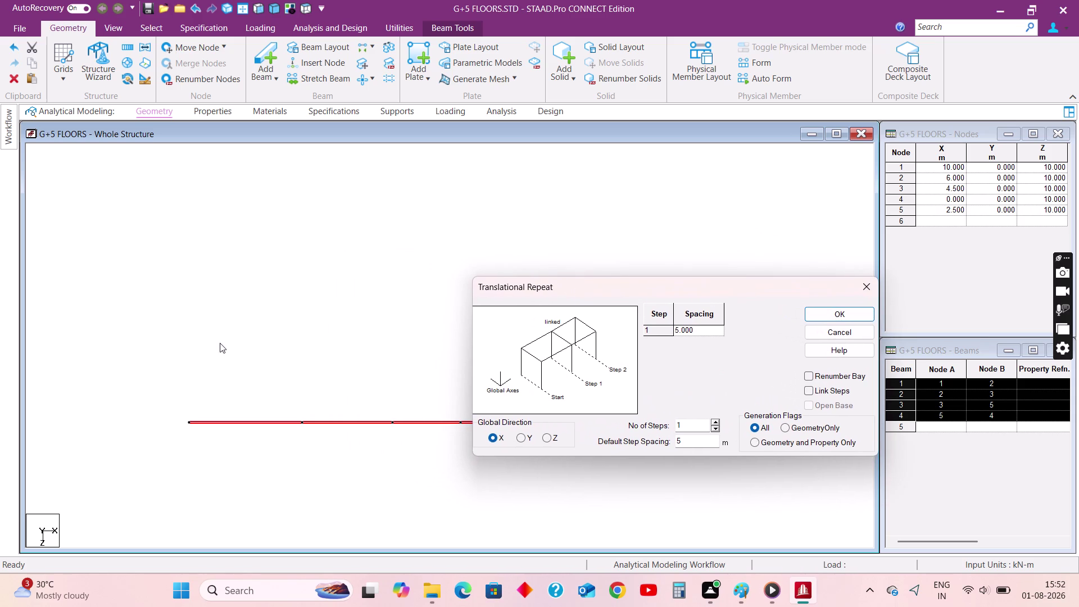
click(545, 440)
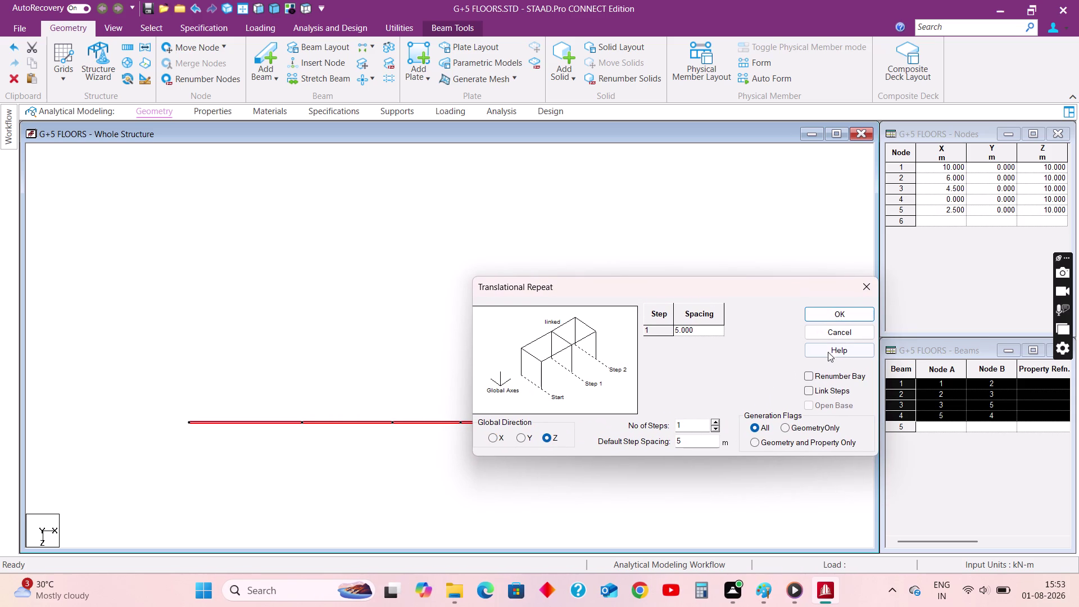
click(827, 393)
click(837, 316)
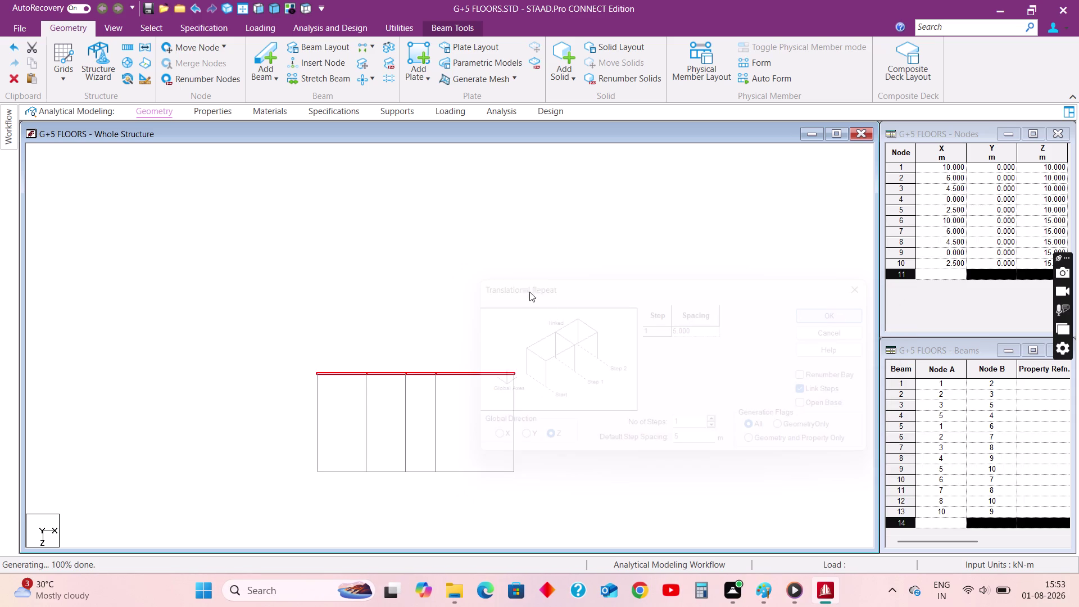
Clear the selection and recentre the view on the new bay grid.
click(521, 289)
scroll(up, 3)
middle_drag(409, 424, 354, 370)
scroll(up, 3)
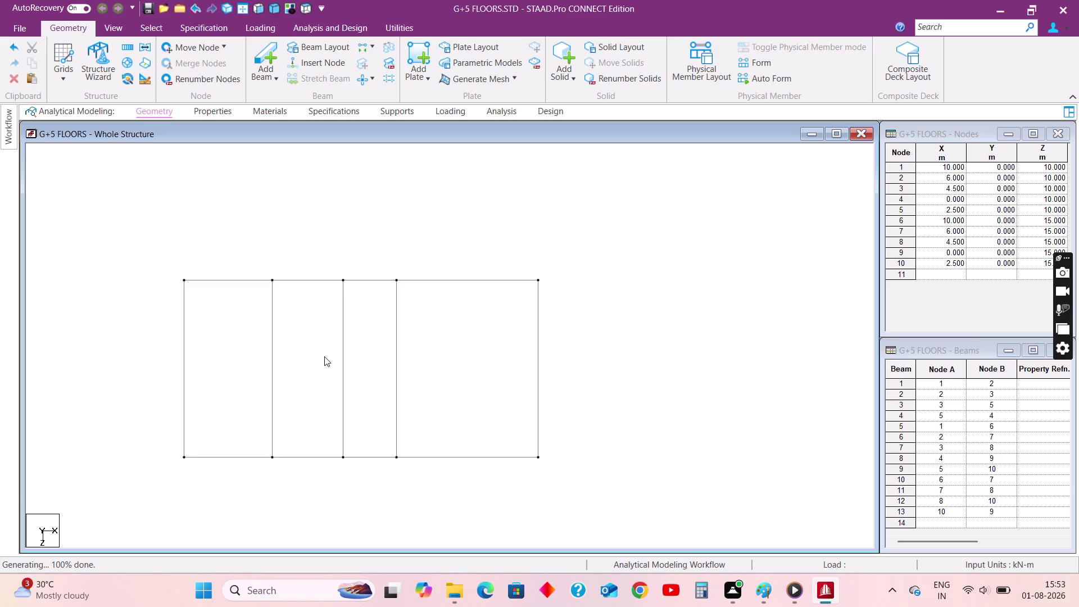
scroll(up, 3)
middle_drag(340, 358, 392, 349)
click(769, 588)
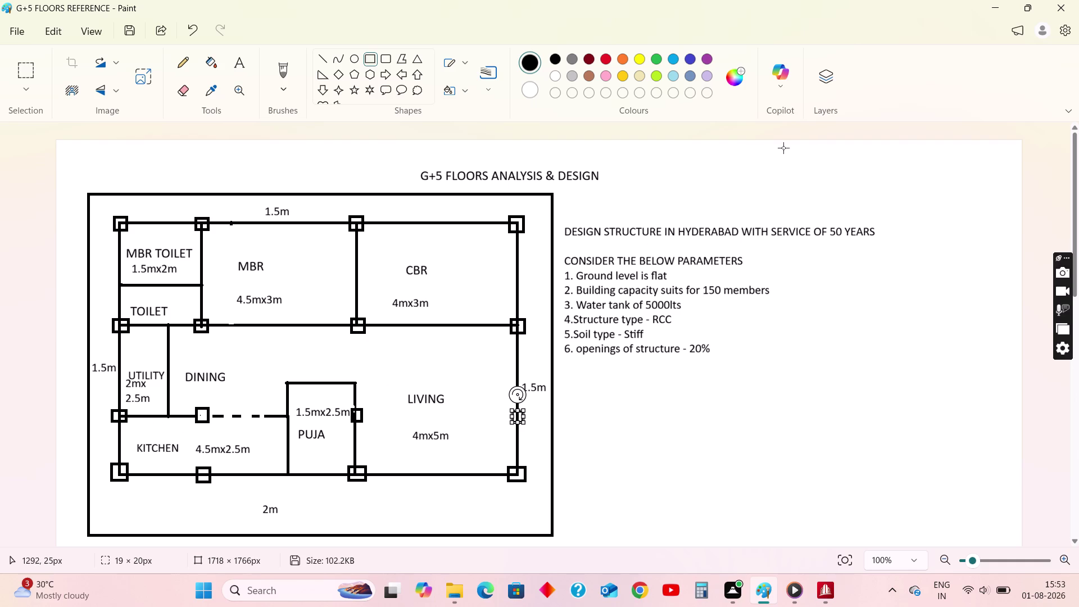
Compare the Paint floor plan with the model, then undo the Z repeat.
click(1002, 11)
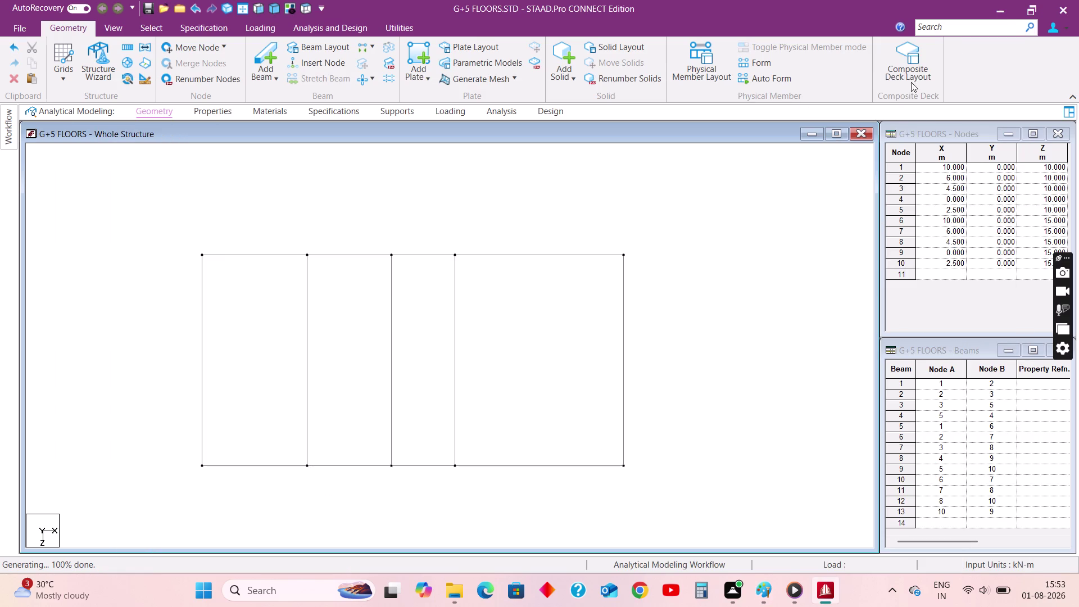
click(766, 586)
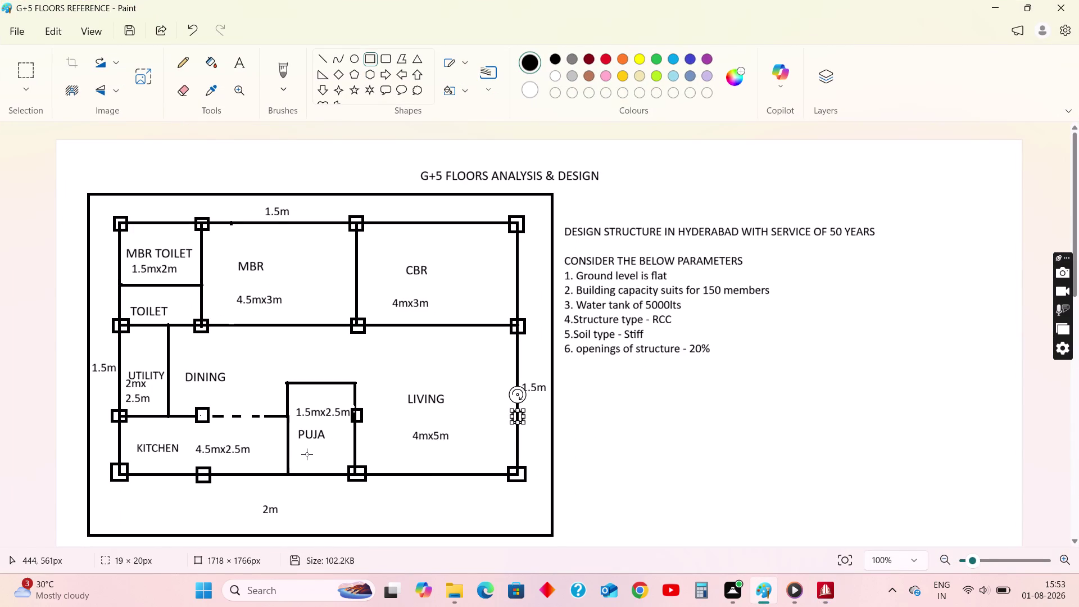
click(1000, 8)
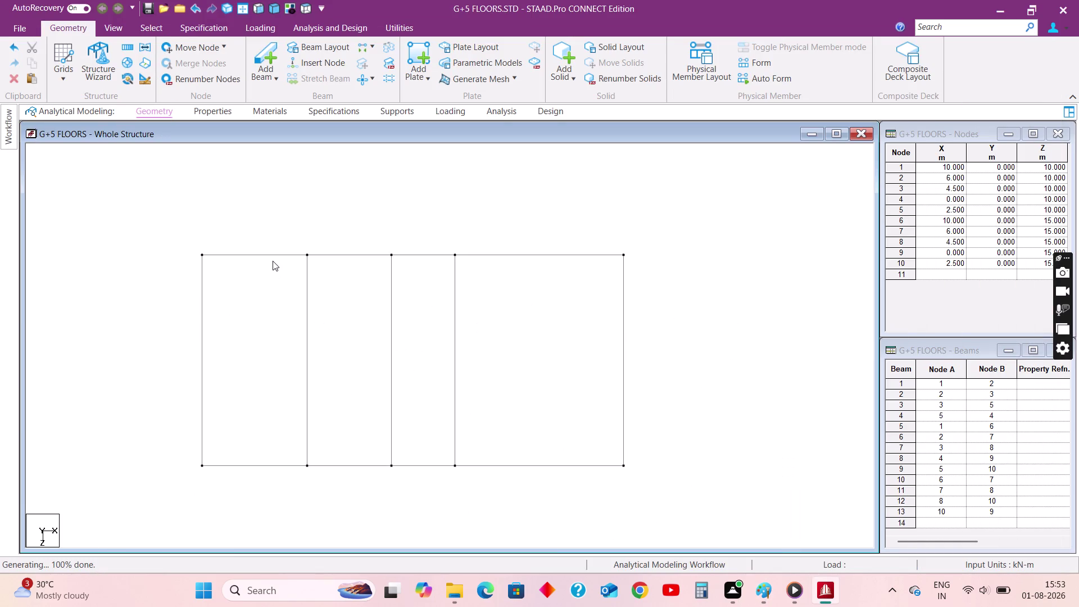
key(ctrl+z)
Run a two-step Z translational repeat with spacings 2 and 3.
drag(99, 349, 731, 378)
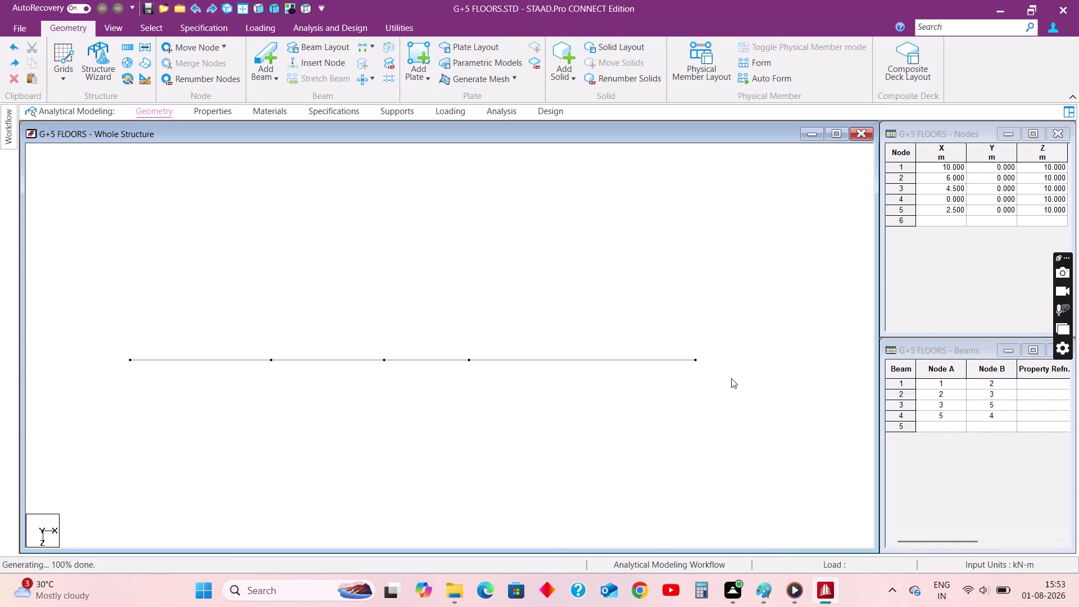
click(127, 44)
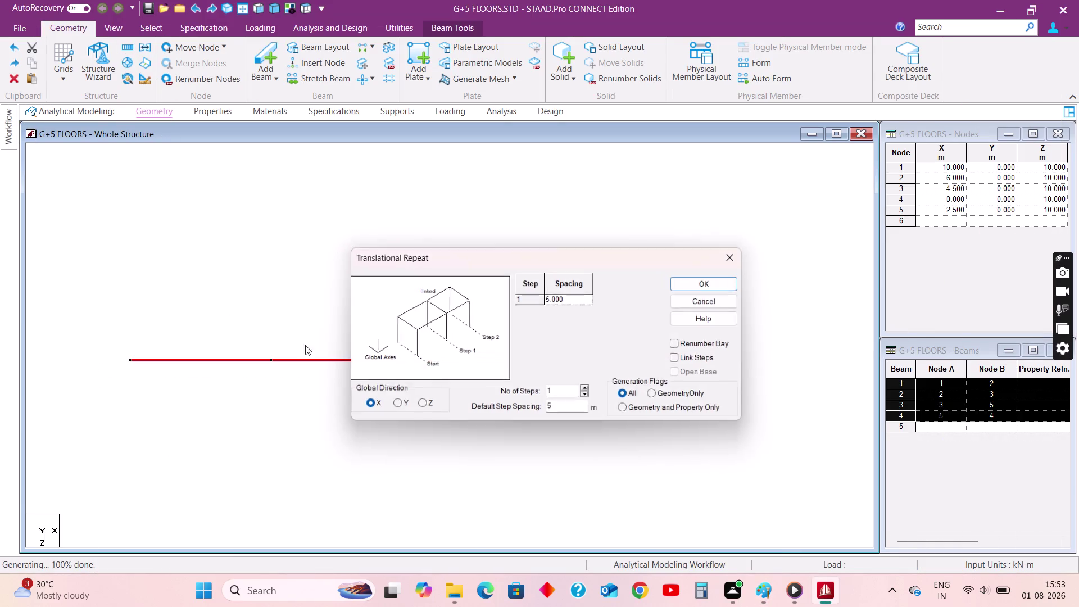
click(418, 407)
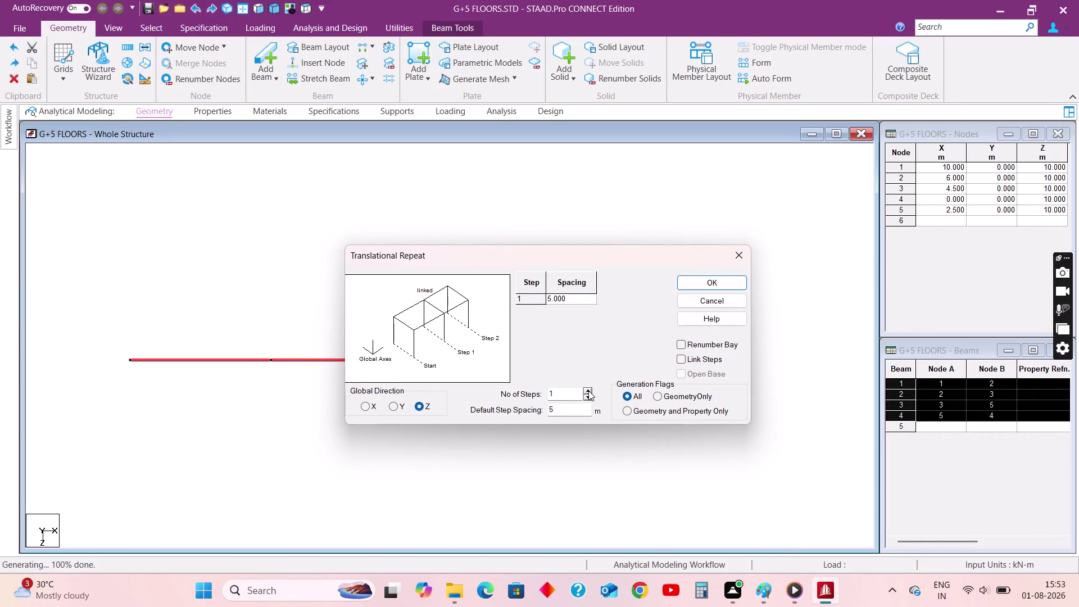
click(588, 391)
click(572, 298)
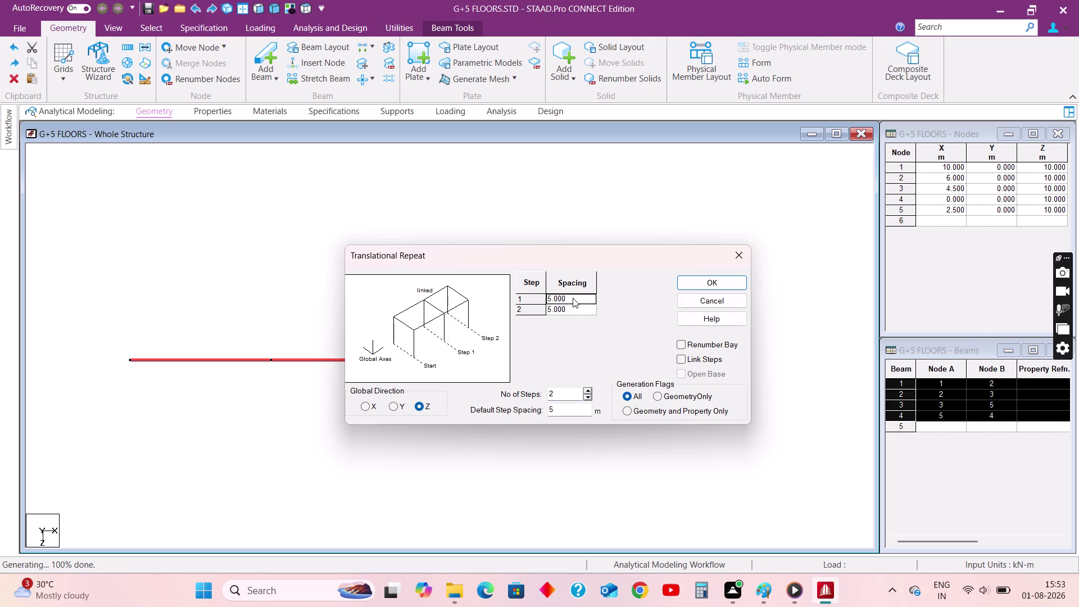
key(2)
click(578, 311)
key(3)
click(702, 358)
click(706, 280)
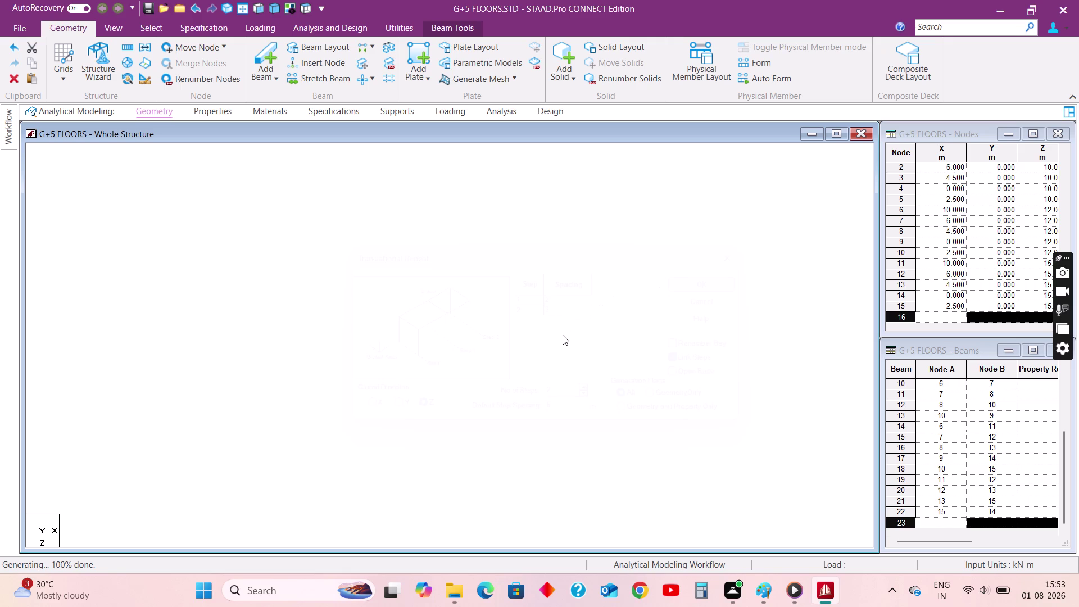
Undo the repeat twice and reselect the four front-edge beams.
key(ctrl+z)
click(686, 337)
key(ctrl+z)
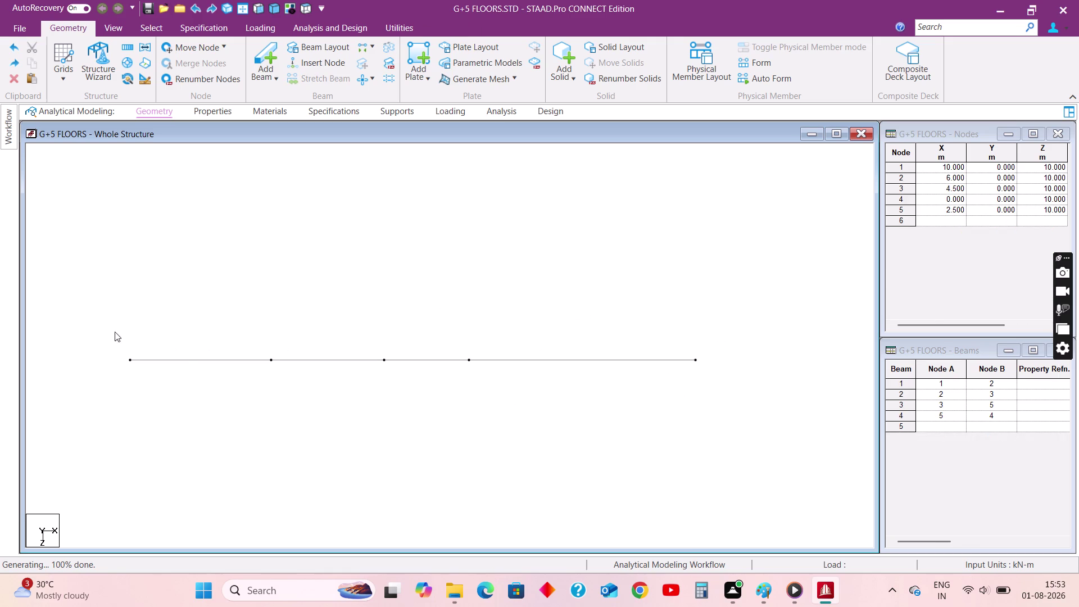
drag(108, 332, 771, 390)
Repeat the front-edge beams 2 m in Z with Link Steps enabled.
click(124, 46)
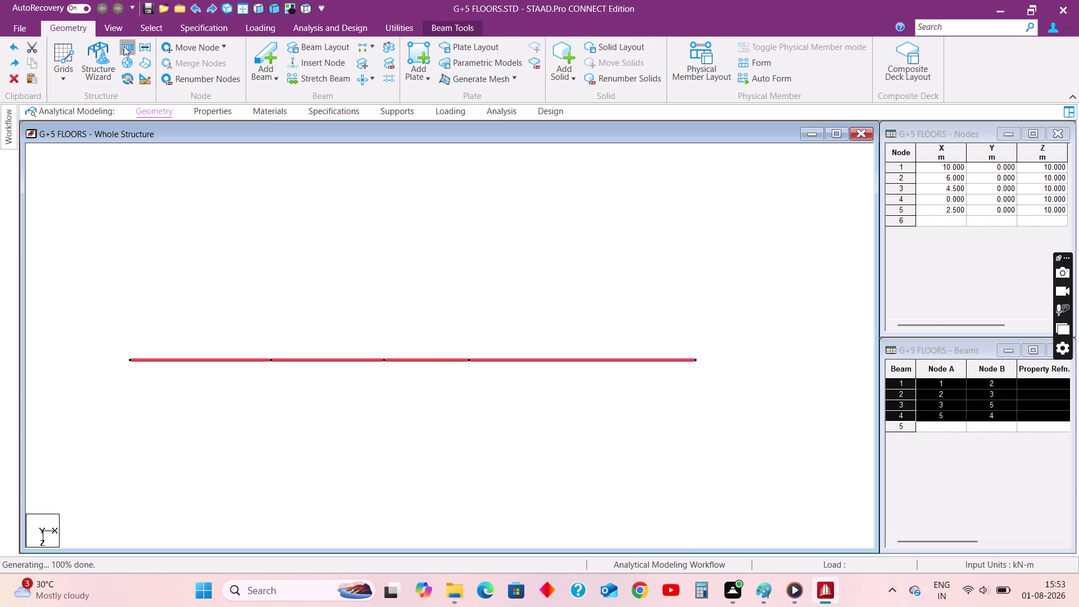
click(420, 405)
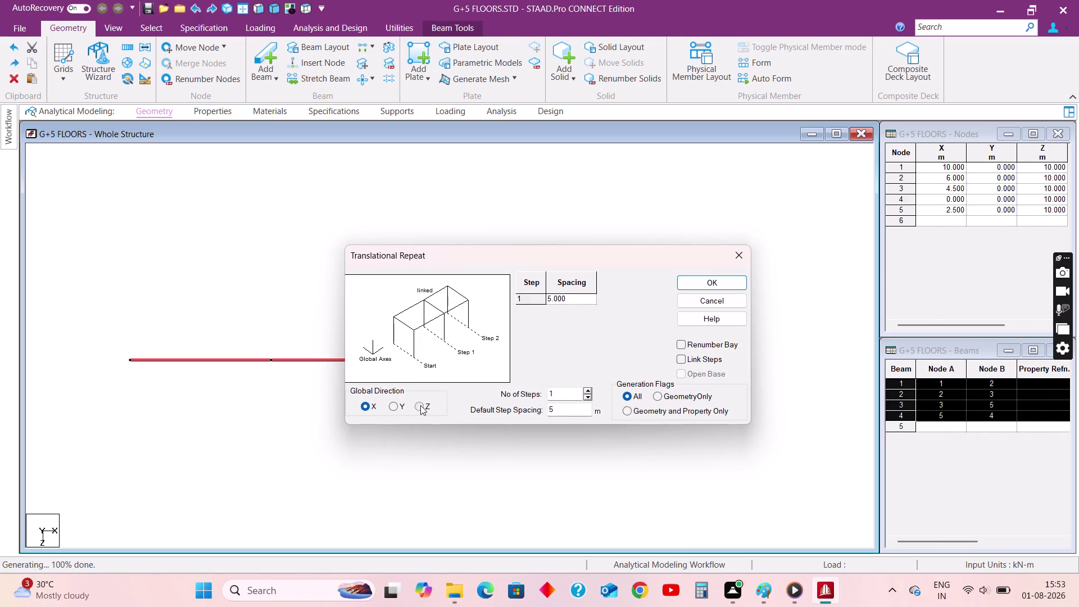
drag(561, 414, 536, 415)
drag(536, 414, 528, 415)
key(2)
click(697, 354)
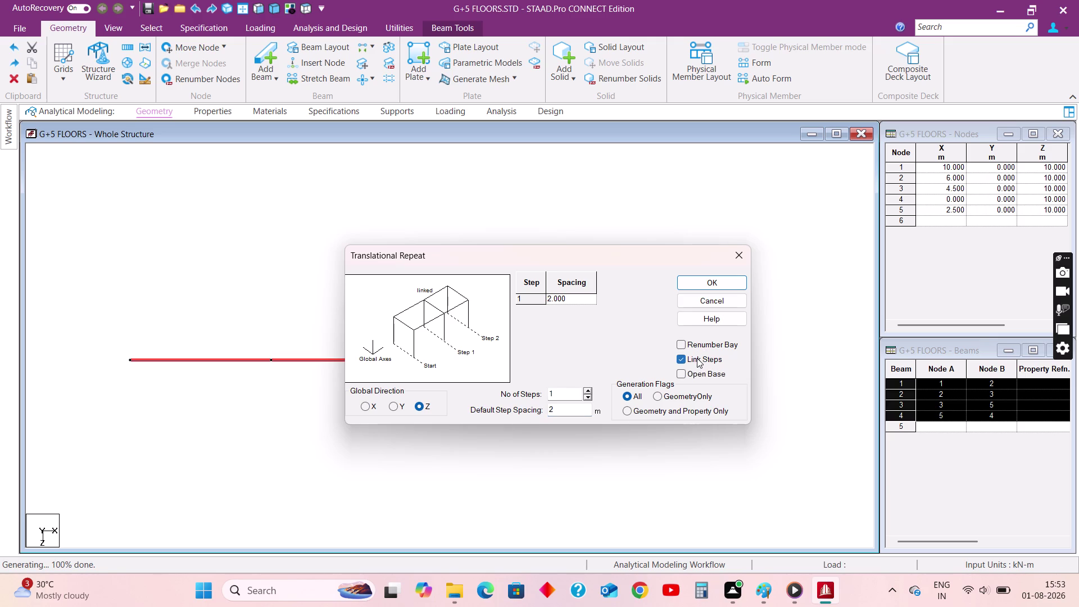
click(701, 286)
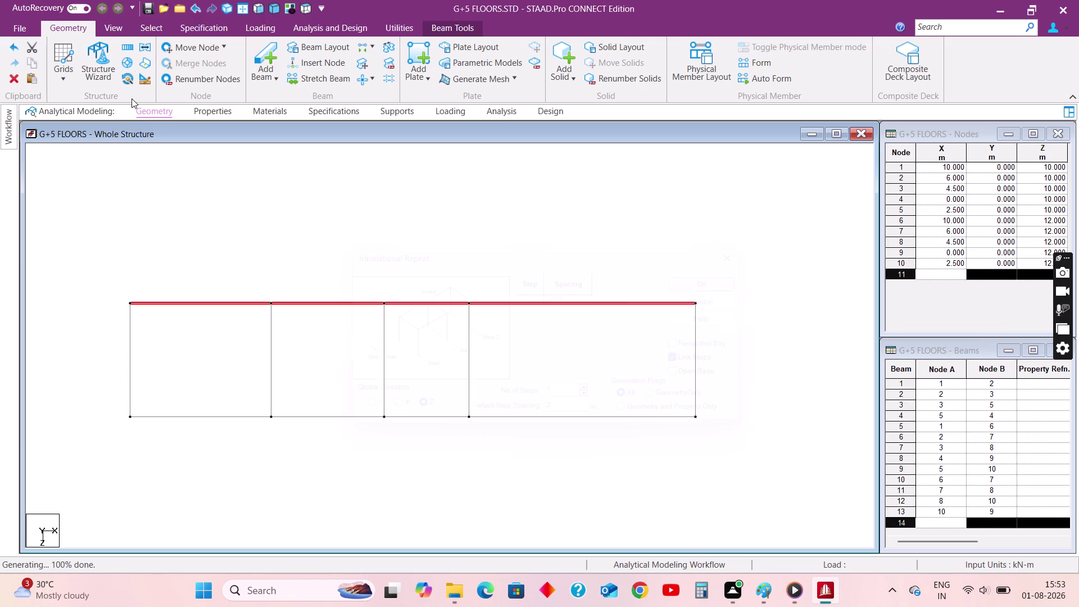
Run a second linked Z repeat at 3 m spacing, then view the Paint plan.
click(133, 53)
click(418, 406)
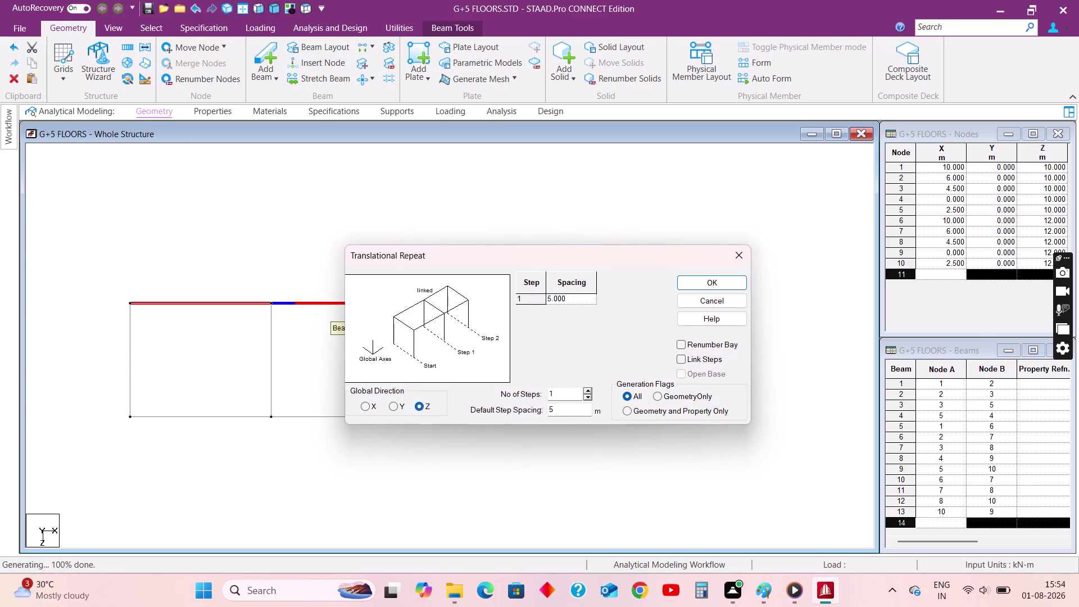
drag(576, 412, 512, 411)
key(3)
click(688, 360)
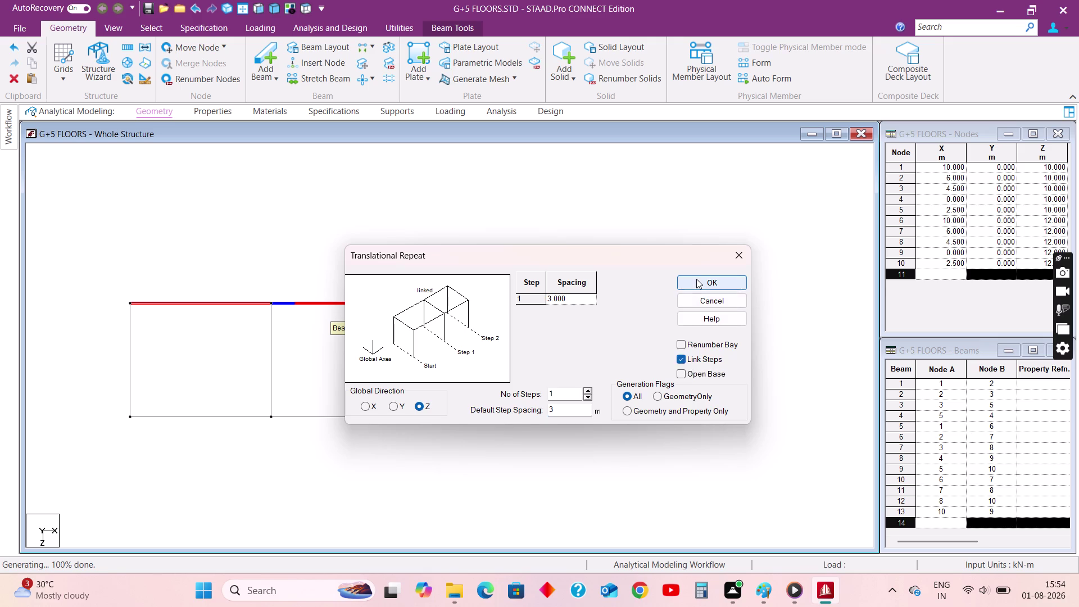
click(696, 279)
click(335, 223)
middle_drag(368, 311, 399, 360)
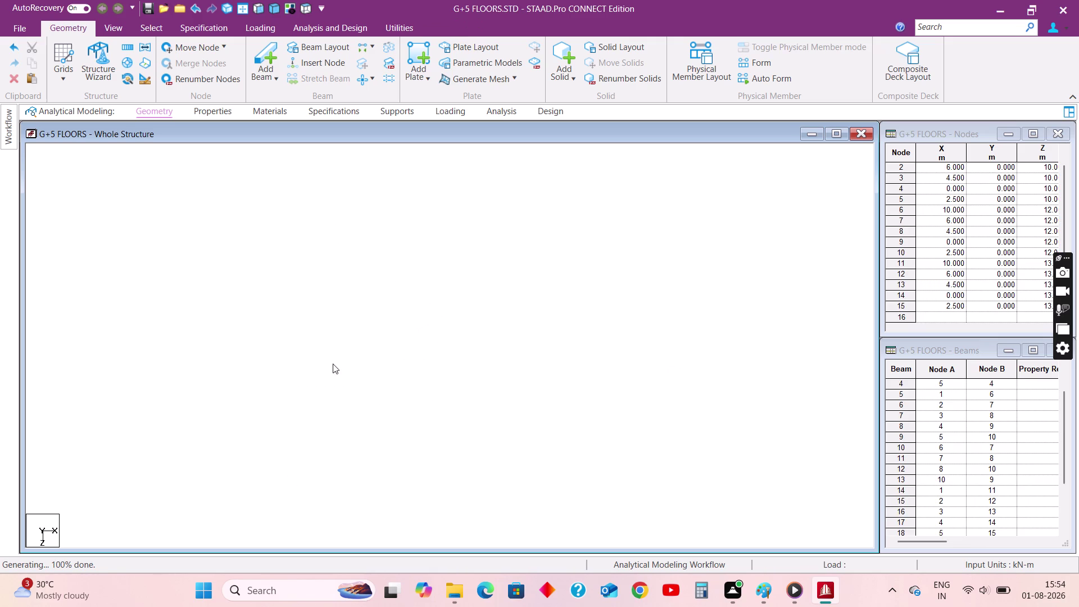
click(756, 587)
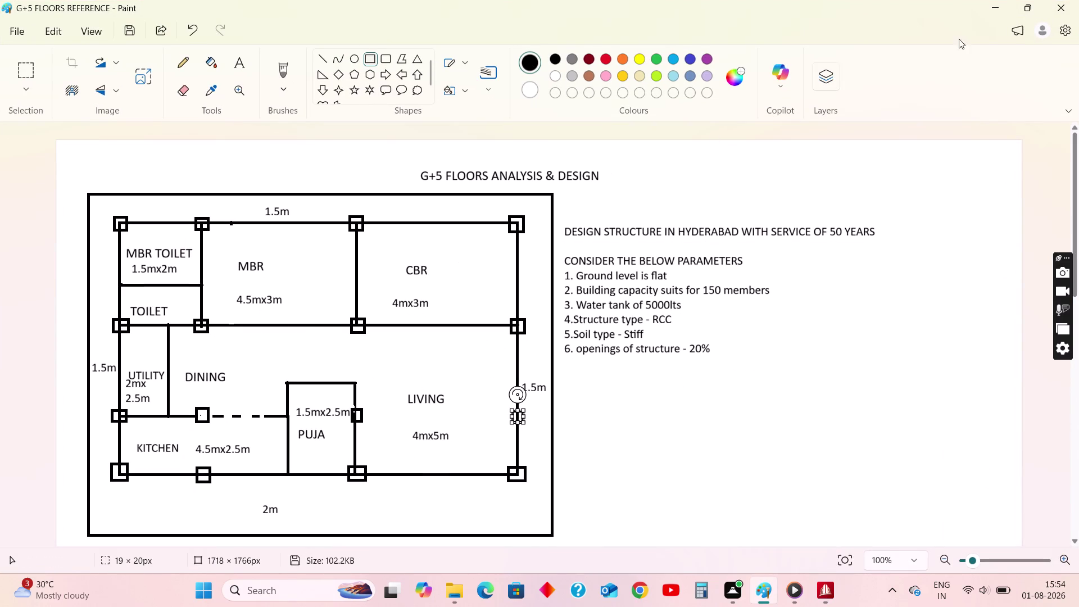
click(997, 9)
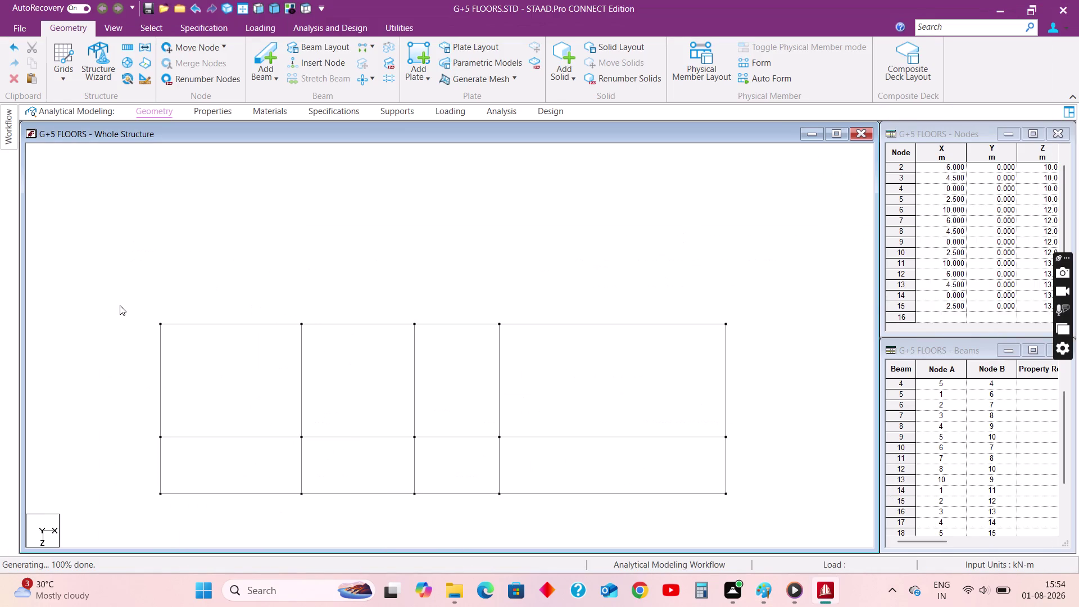
drag(122, 307, 770, 345)
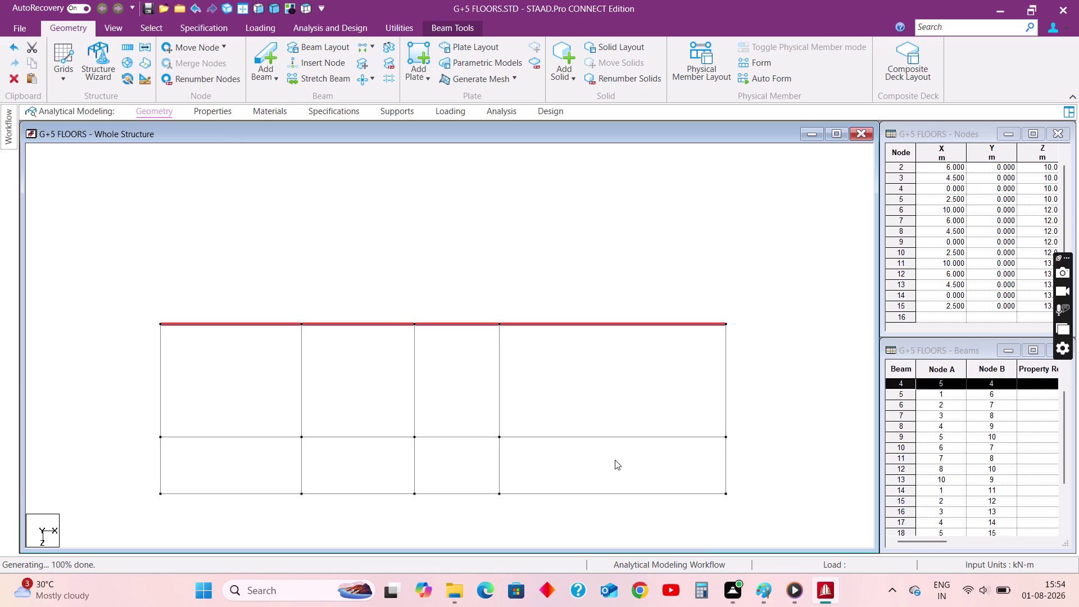
click(759, 584)
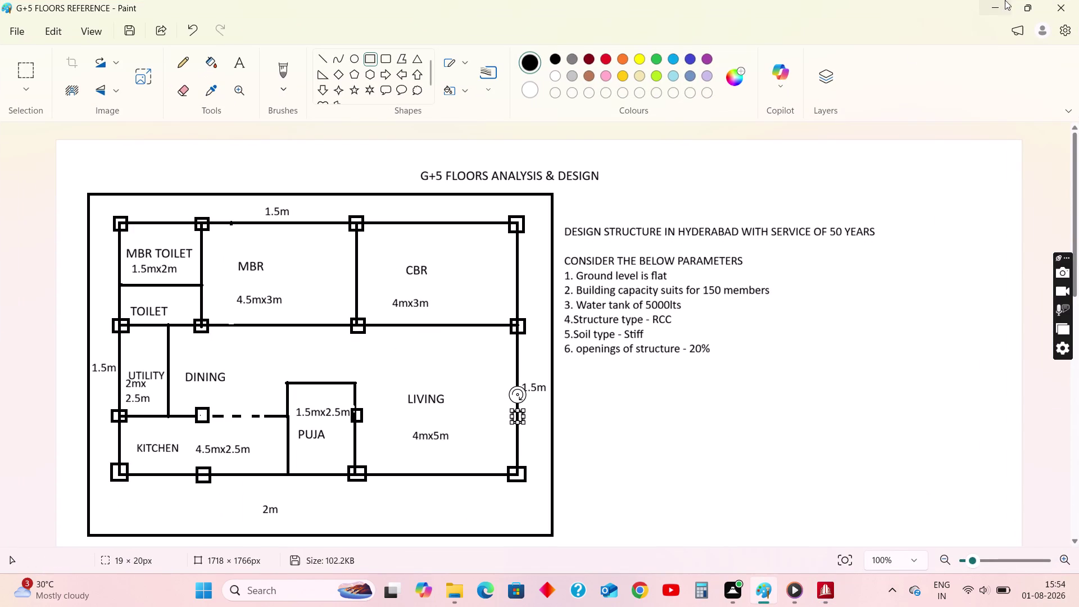
click(992, 8)
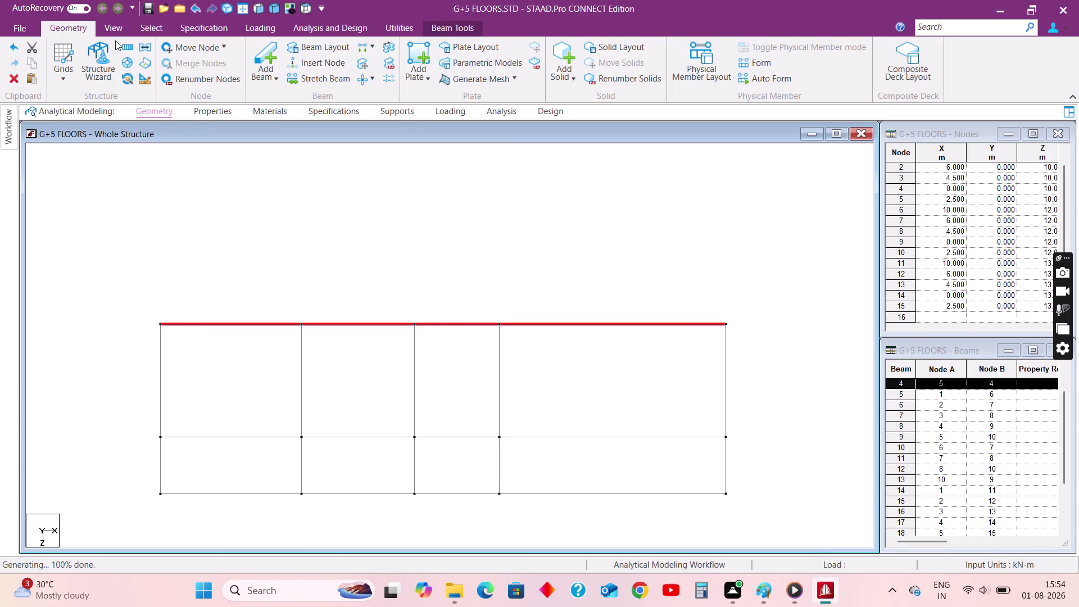
click(124, 47)
click(418, 408)
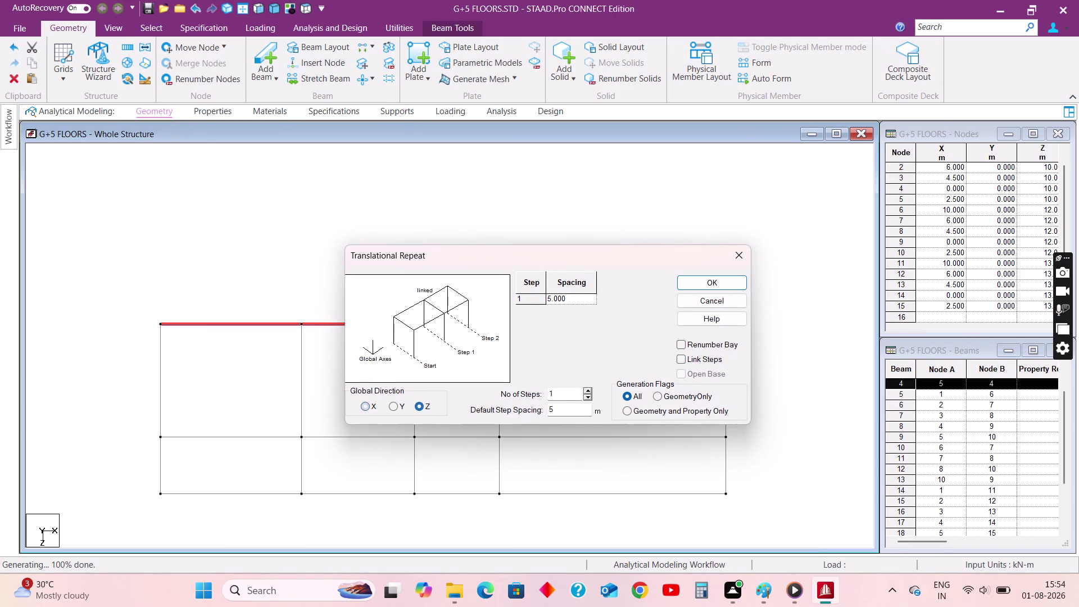
drag(565, 405, 521, 409)
key(3)
click(705, 356)
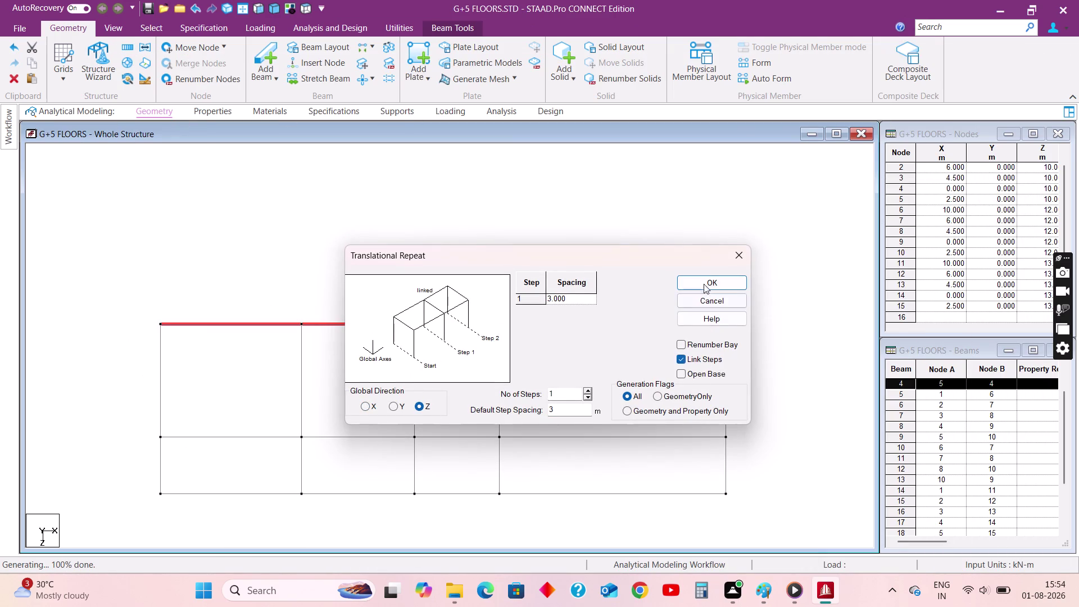
click(701, 281)
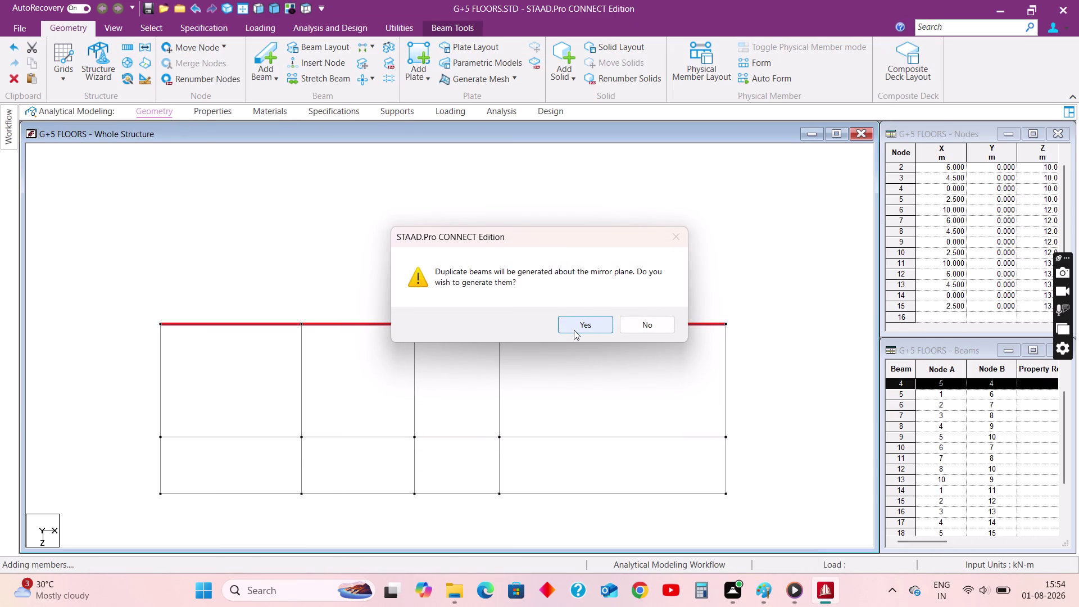
click(573, 329)
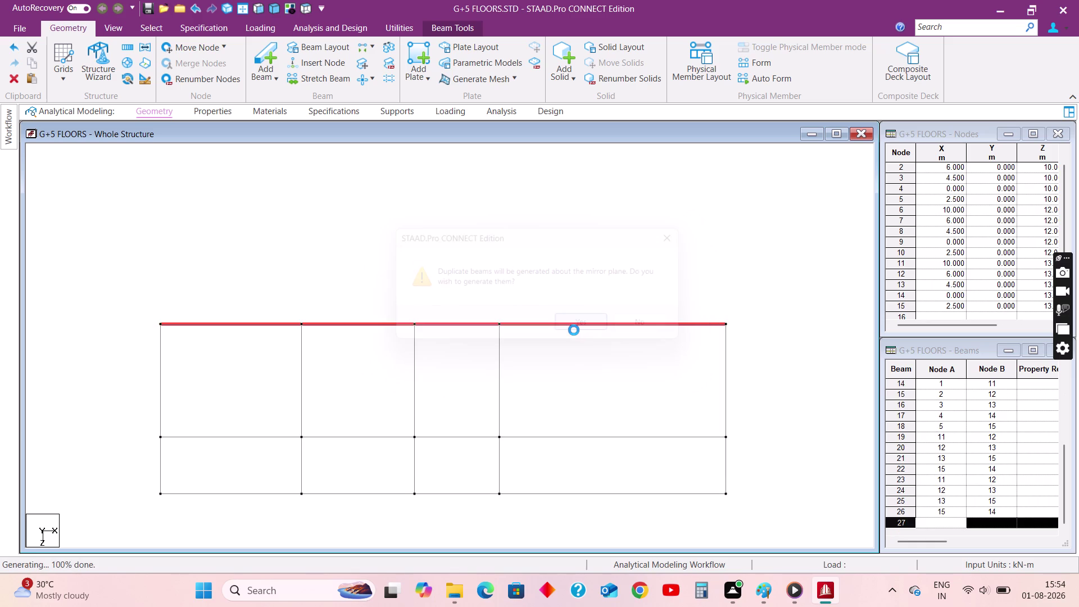
click(272, 7)
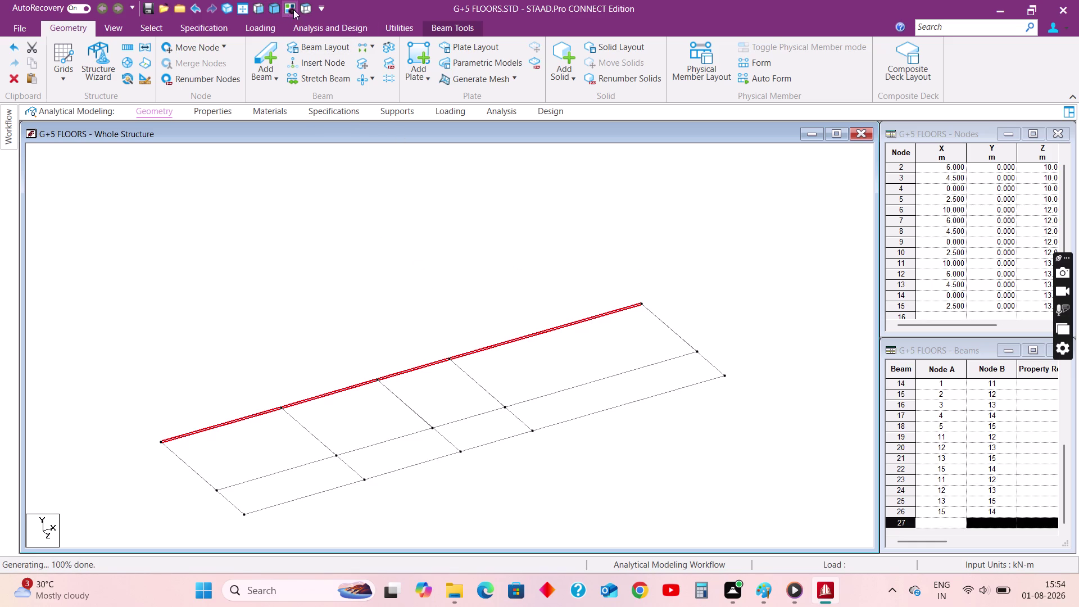
click(305, 10)
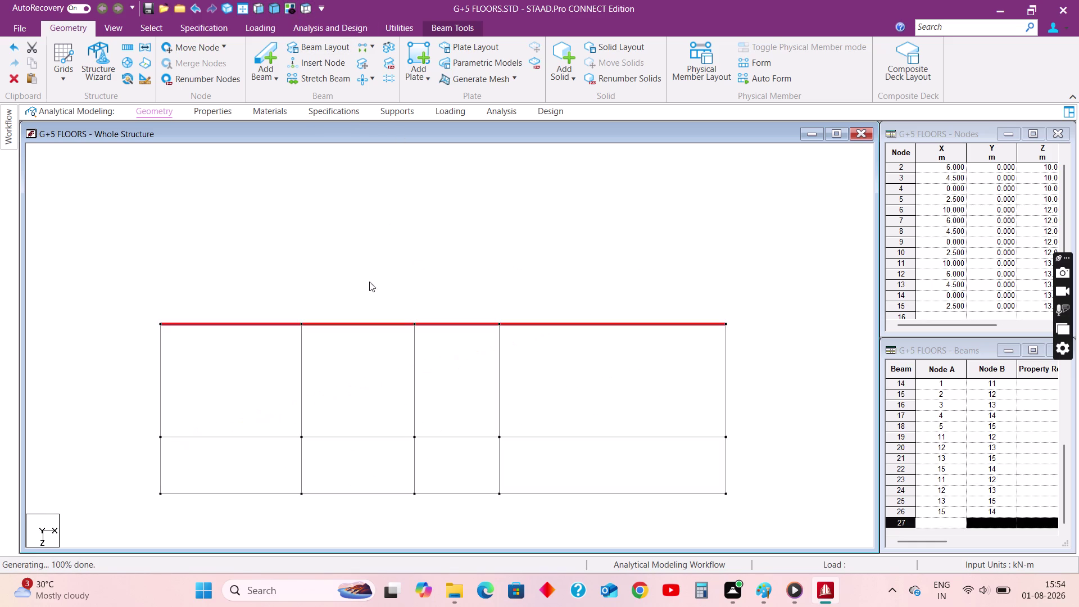
click(319, 274)
key(ctrl+z)
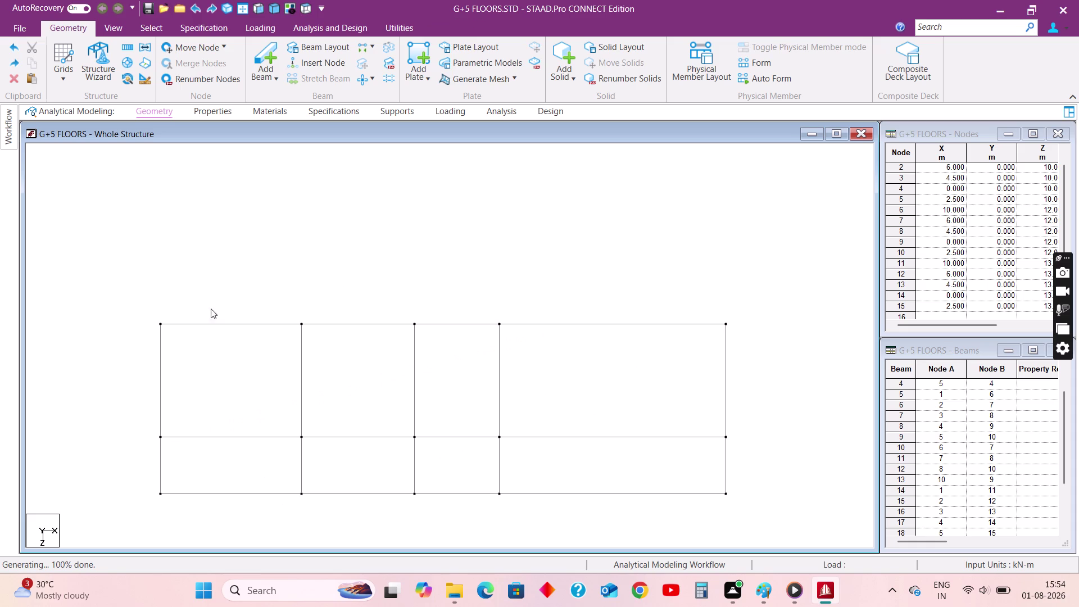
drag(131, 297, 786, 338)
Run a linked Z translational repeat and accept the duplicate beams prompt.
click(128, 47)
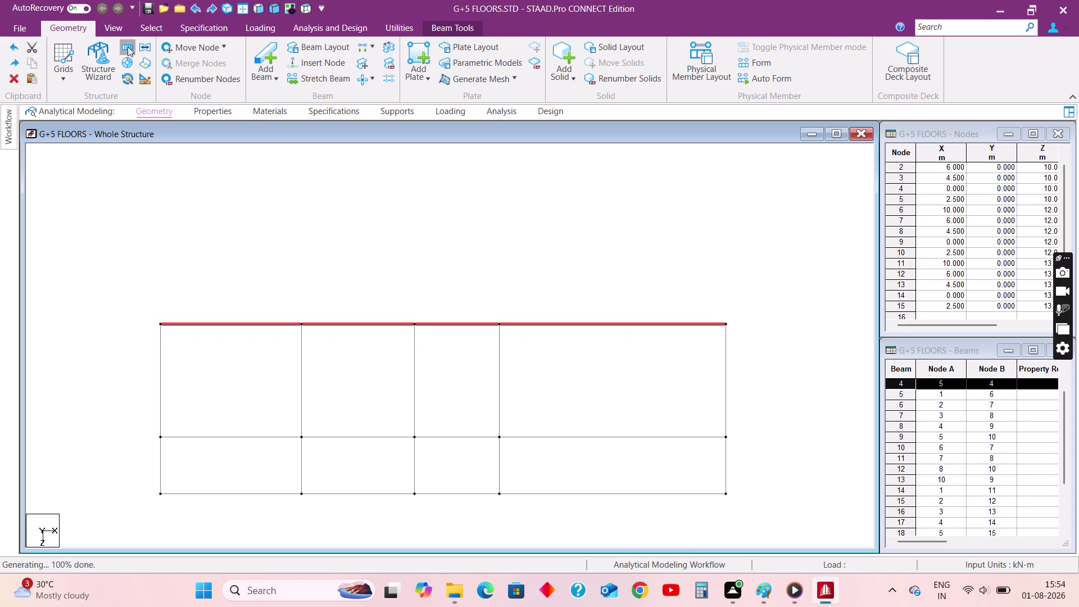
click(421, 405)
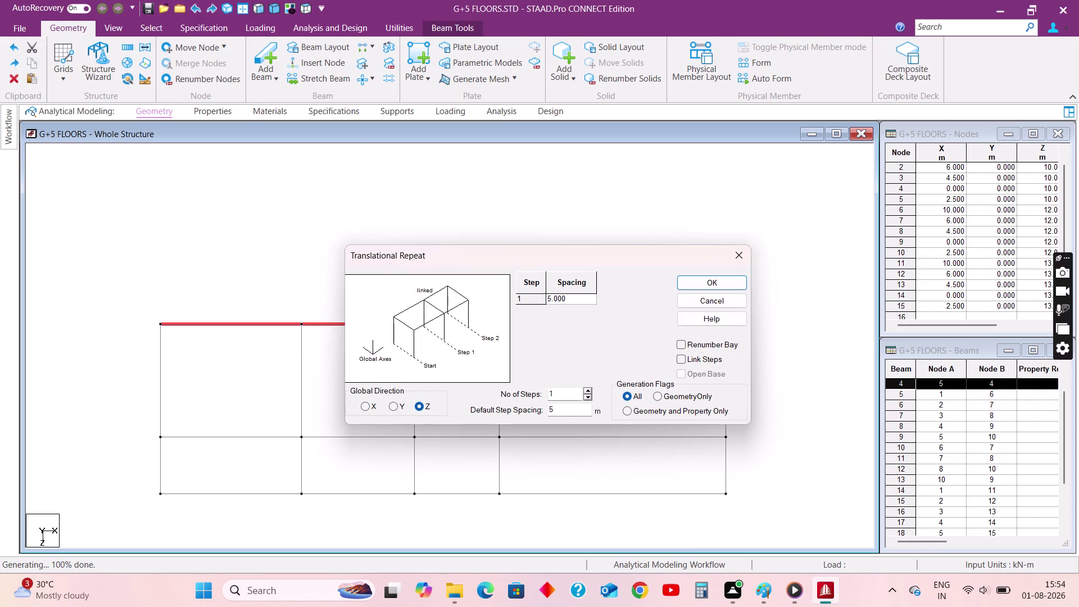
drag(564, 414, 516, 416)
key(3)
click(690, 358)
click(690, 286)
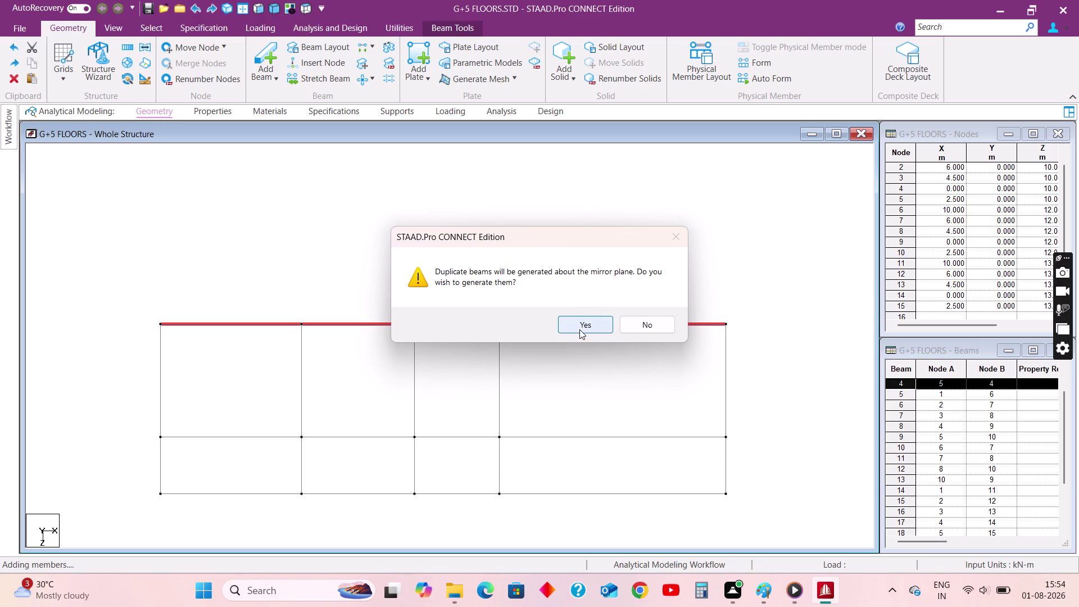
click(579, 329)
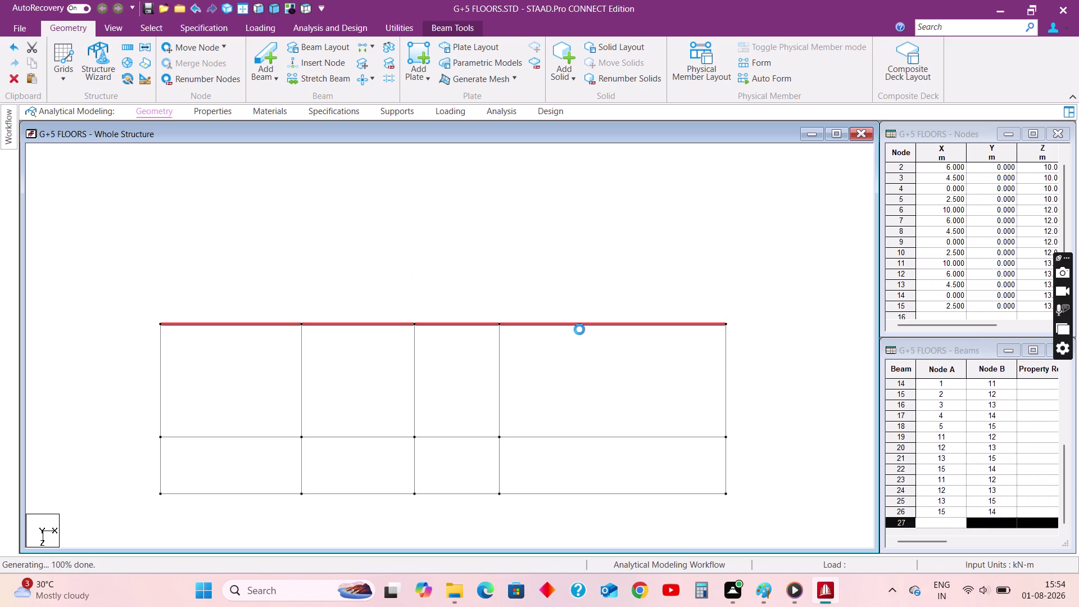
Clear the selection and reselect the front-edge beams.
click(516, 278)
drag(98, 301, 437, 337)
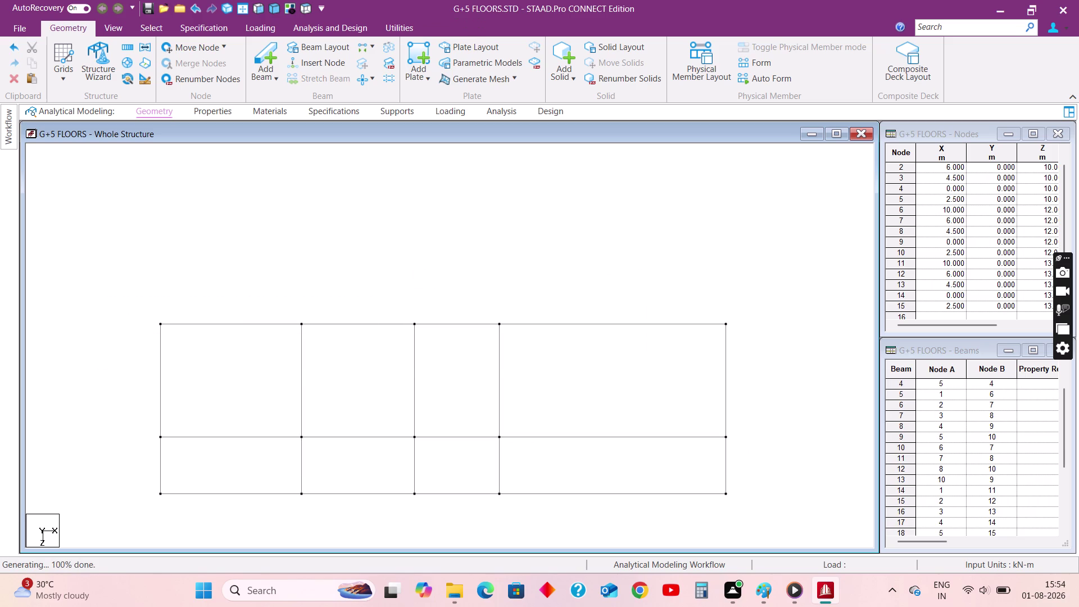
drag(437, 337, 791, 364)
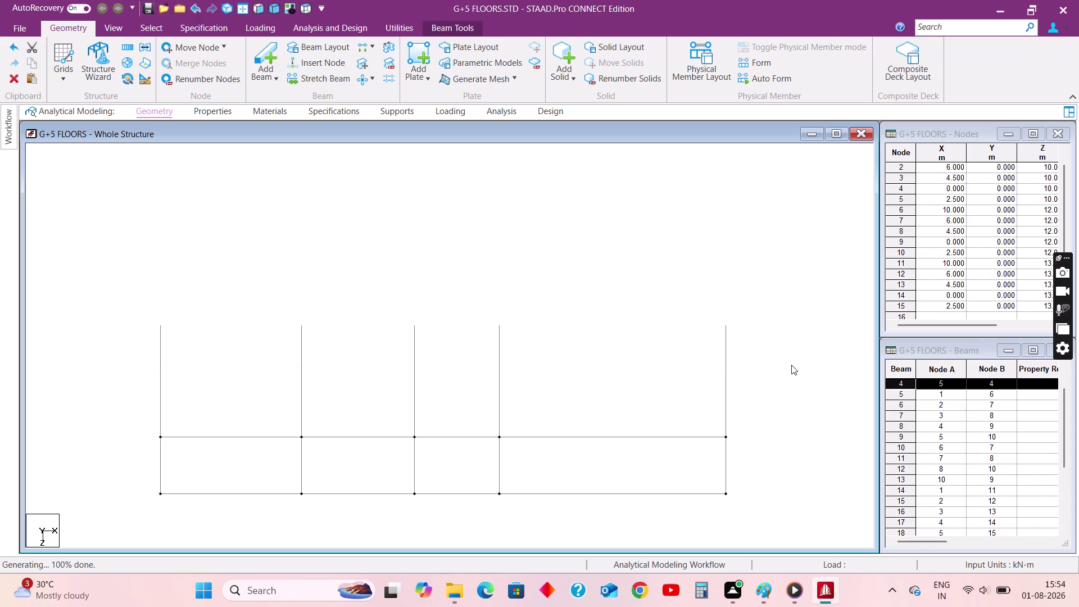